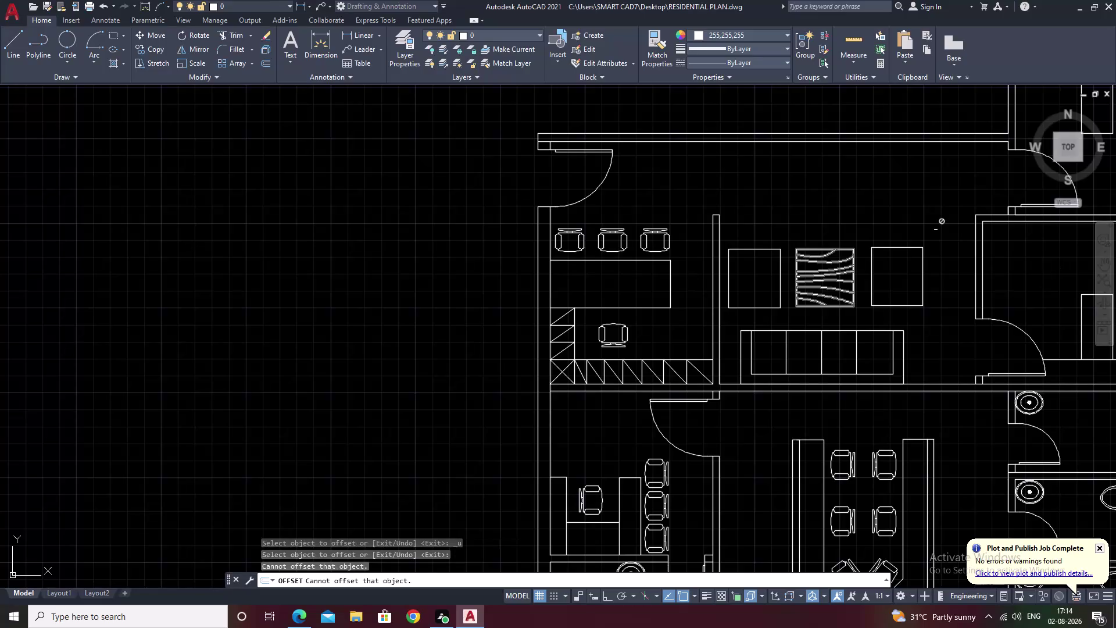
Offset the left square seat's edges 5 units inward.
key(Escape)
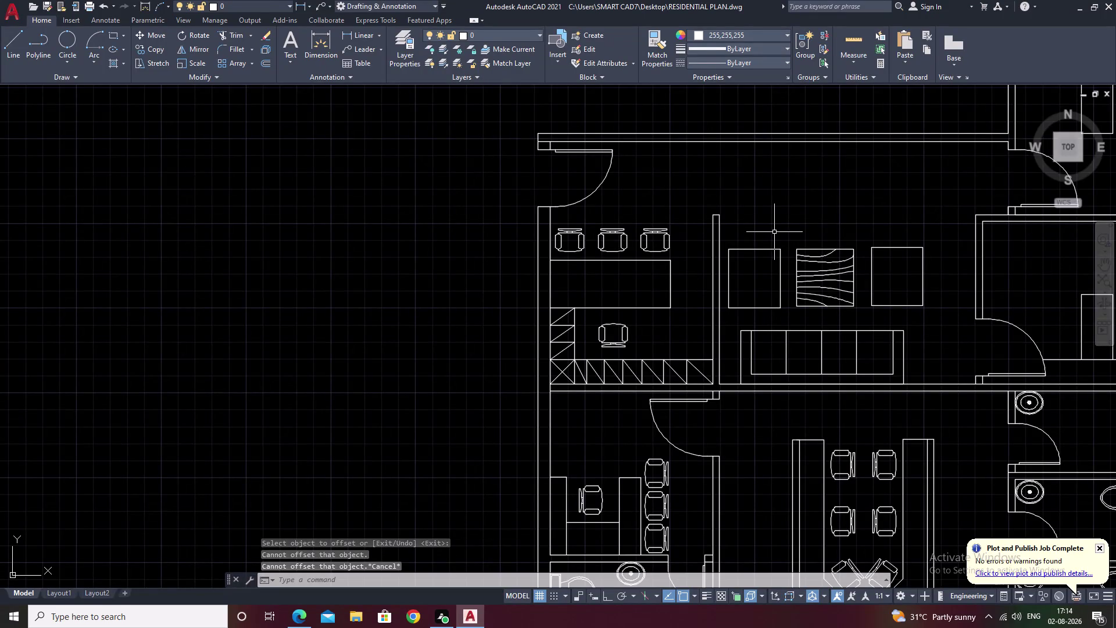
text(o)
key(space)
text(5)
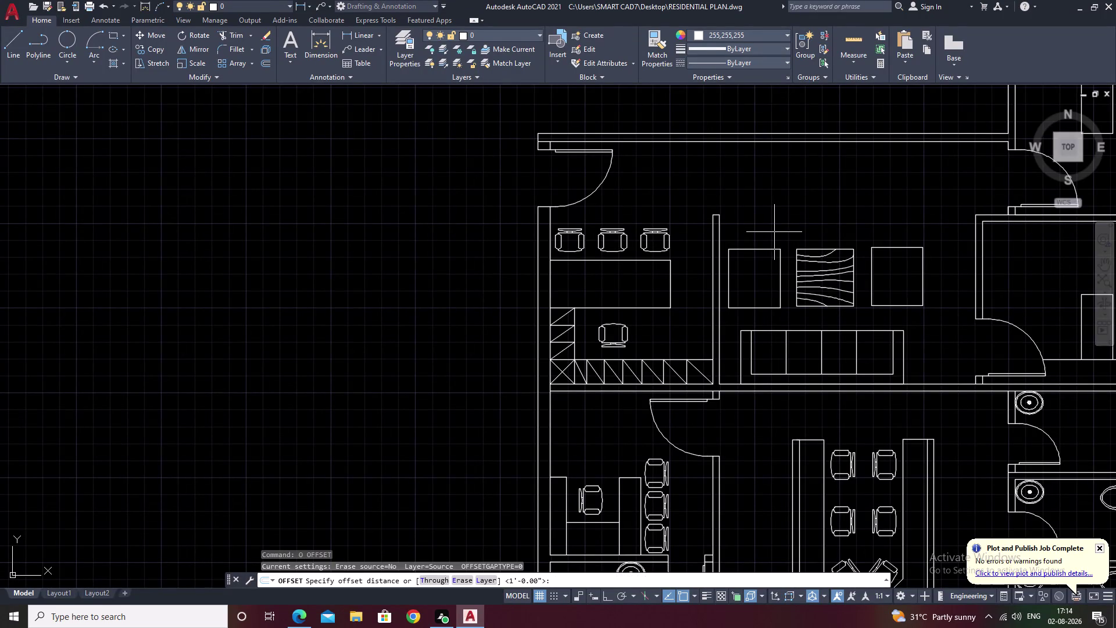
key(space)
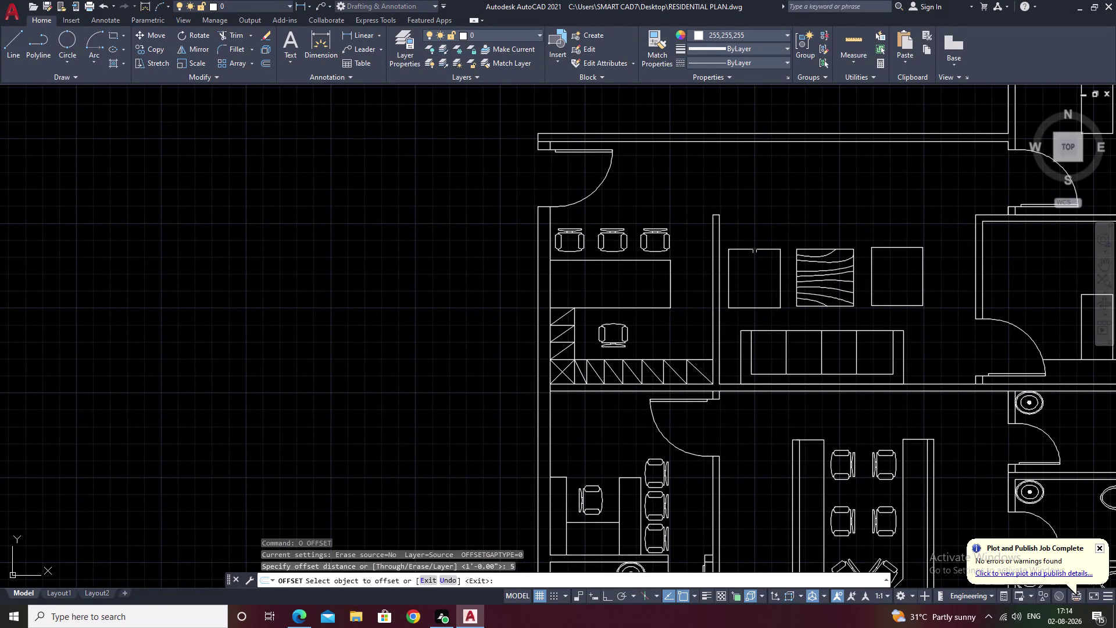
click(755, 251)
click(763, 294)
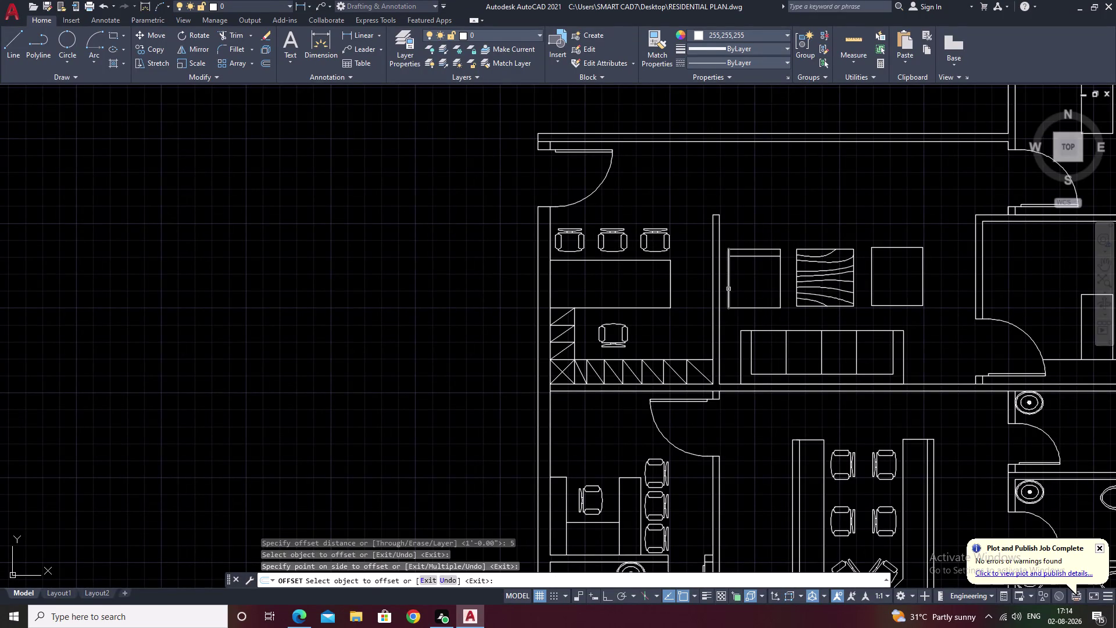
click(729, 287)
click(760, 284)
click(756, 308)
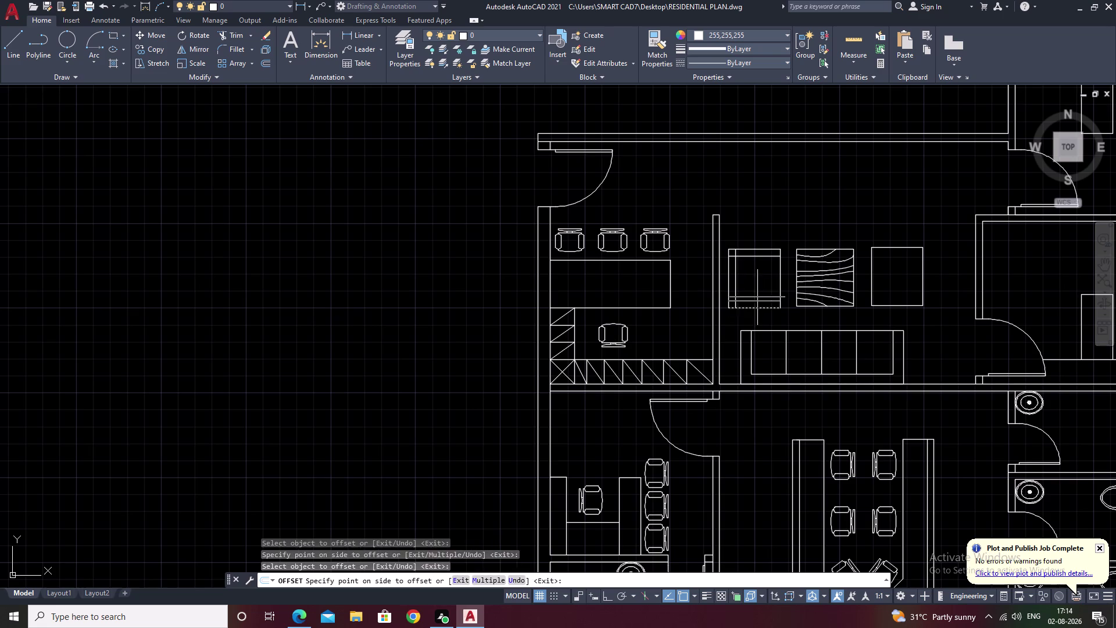
click(759, 284)
click(923, 274)
click(903, 285)
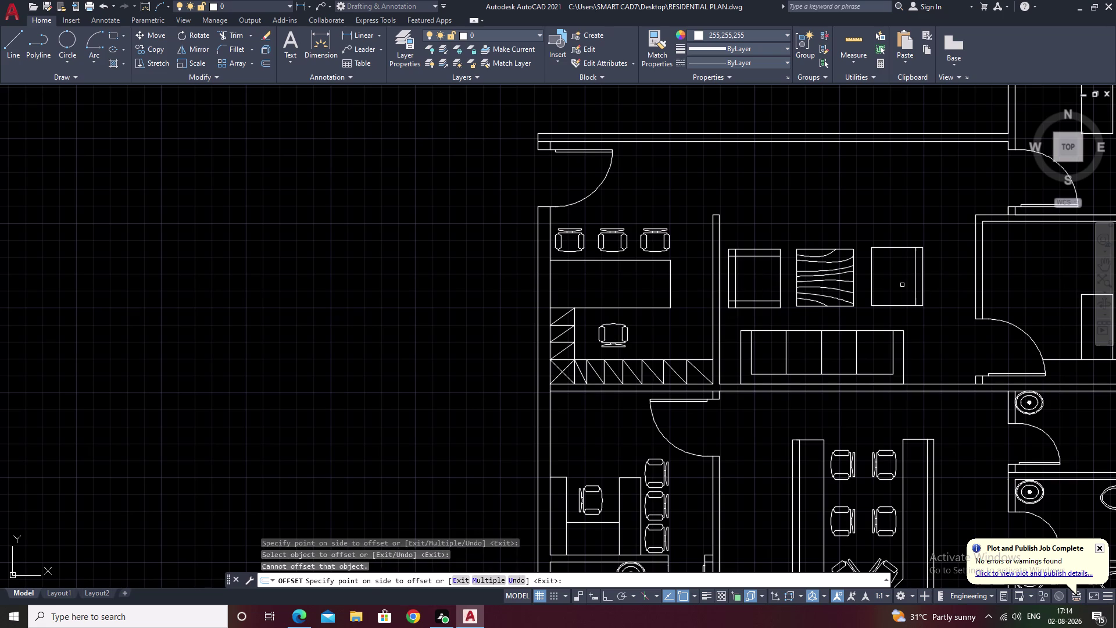
Offset the right square seat's edges 5 units inward.
click(889, 249)
click(899, 279)
click(893, 248)
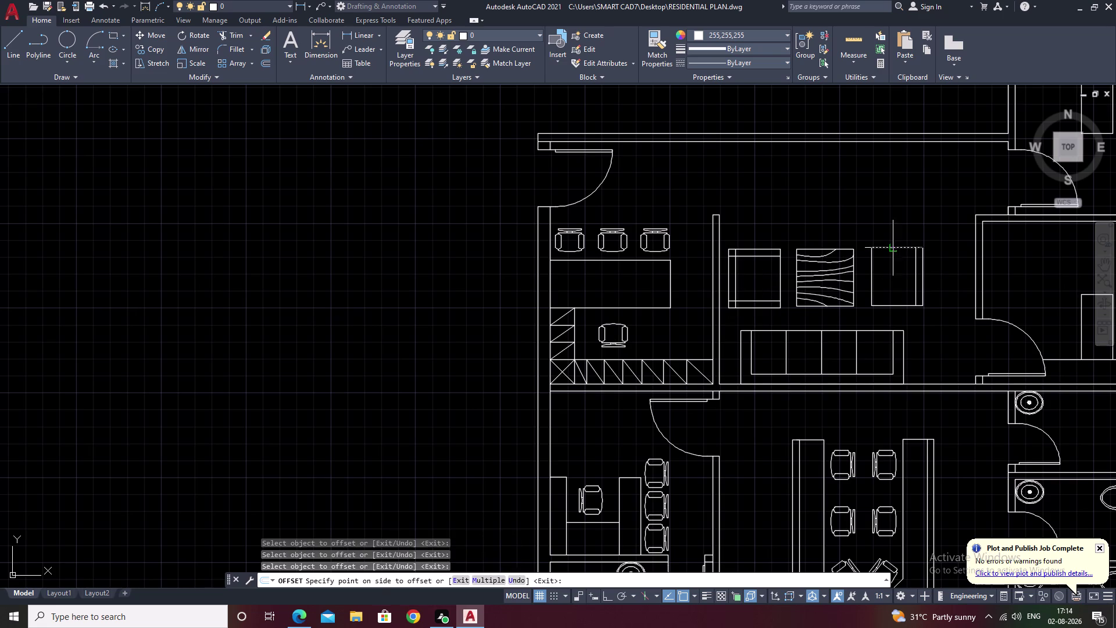
click(897, 274)
click(896, 307)
click(894, 247)
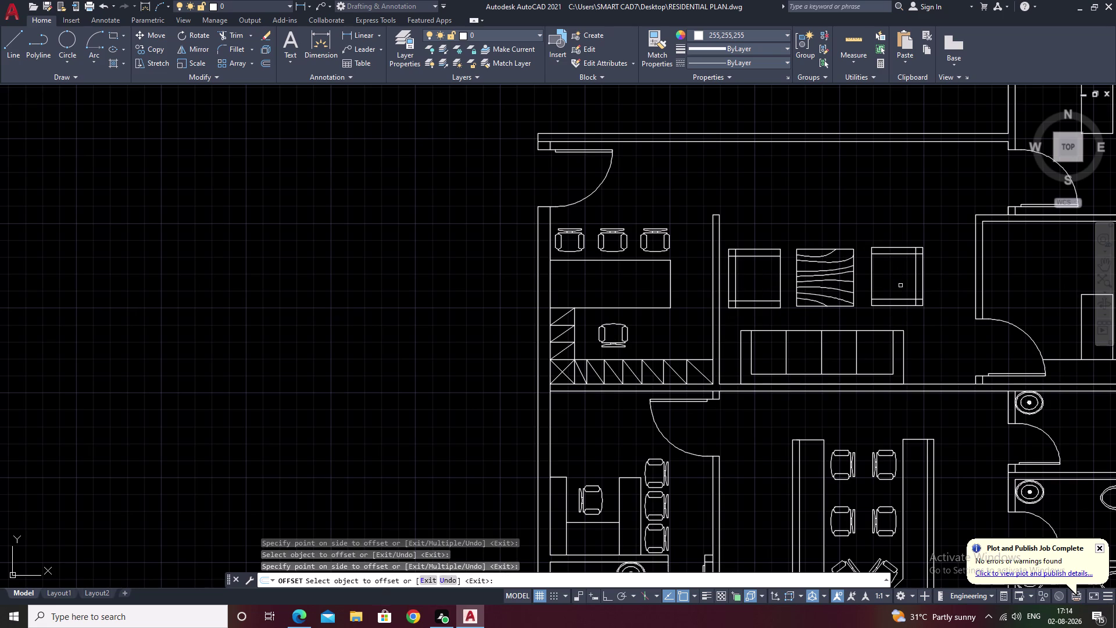
key(Escape)
text(tr)
key(space)
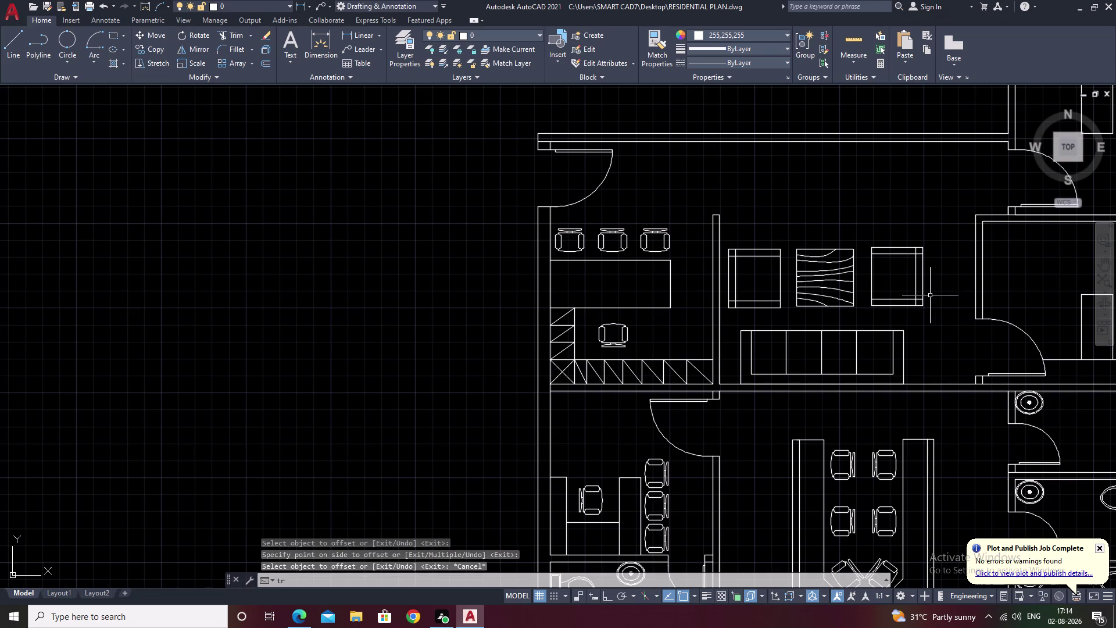
Trim the overhanging offset line ends at the left seat's corners.
scroll(up, 3)
drag(667, 228, 598, 258)
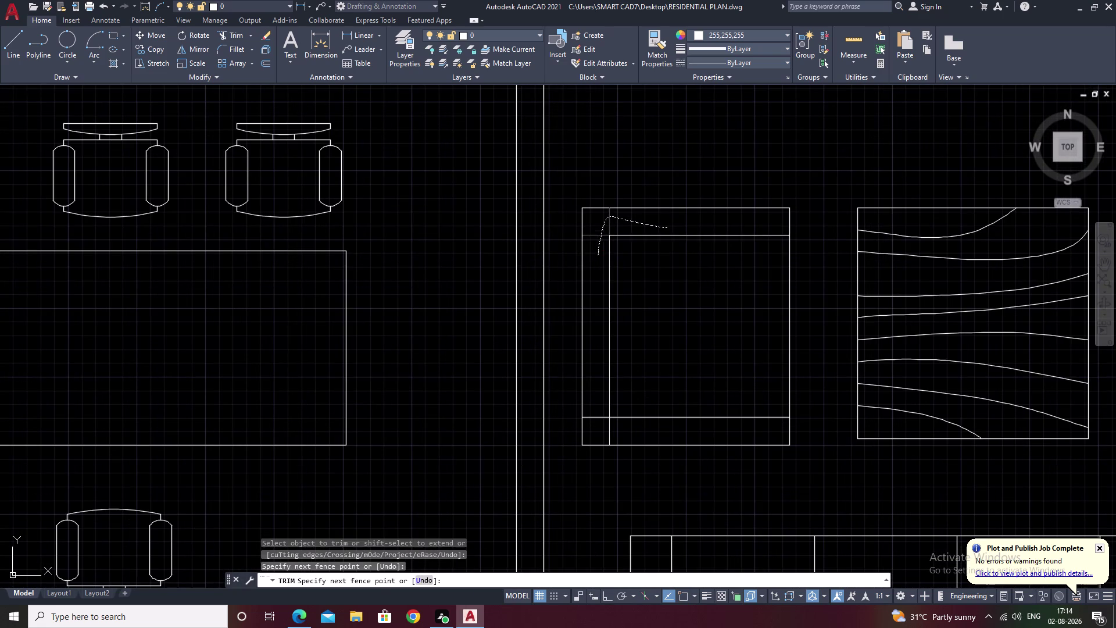
drag(595, 403, 633, 435)
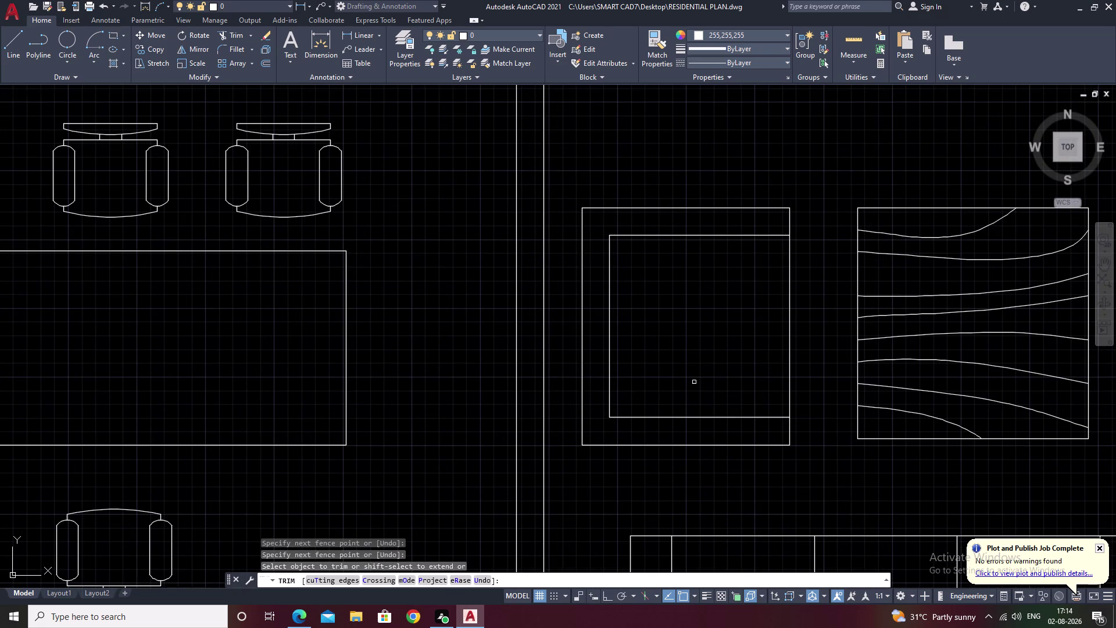
Trim the overhang at the right seat's top corner.
middle_drag(694, 382, 509, 400)
middle_drag(937, 341, 620, 344)
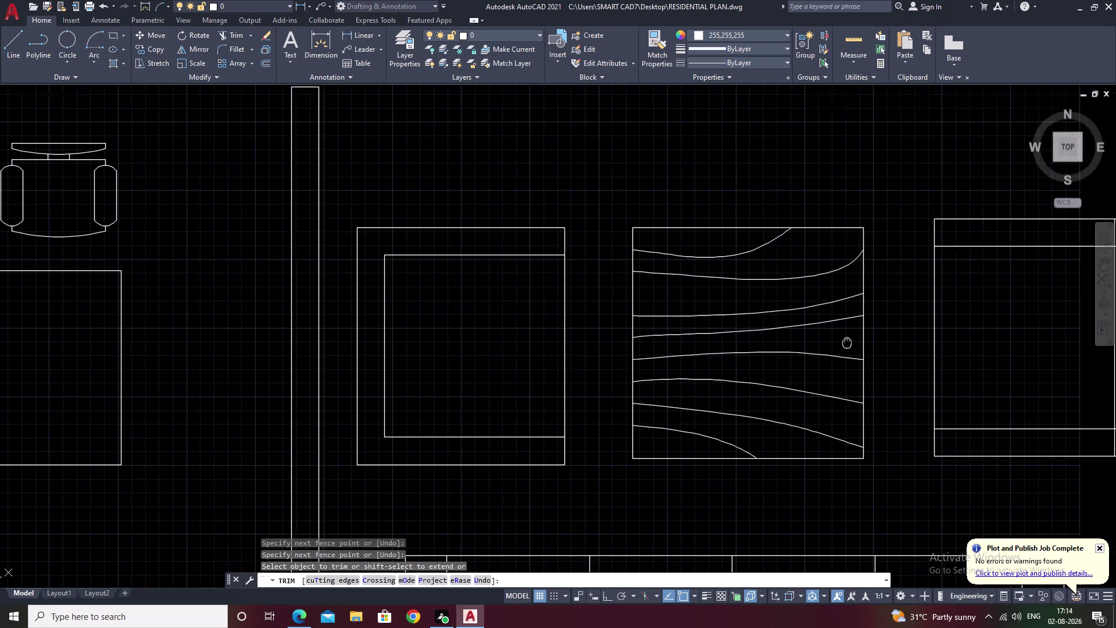
middle_drag(621, 344, 620, 344)
scroll(up, 3)
drag(821, 195, 875, 228)
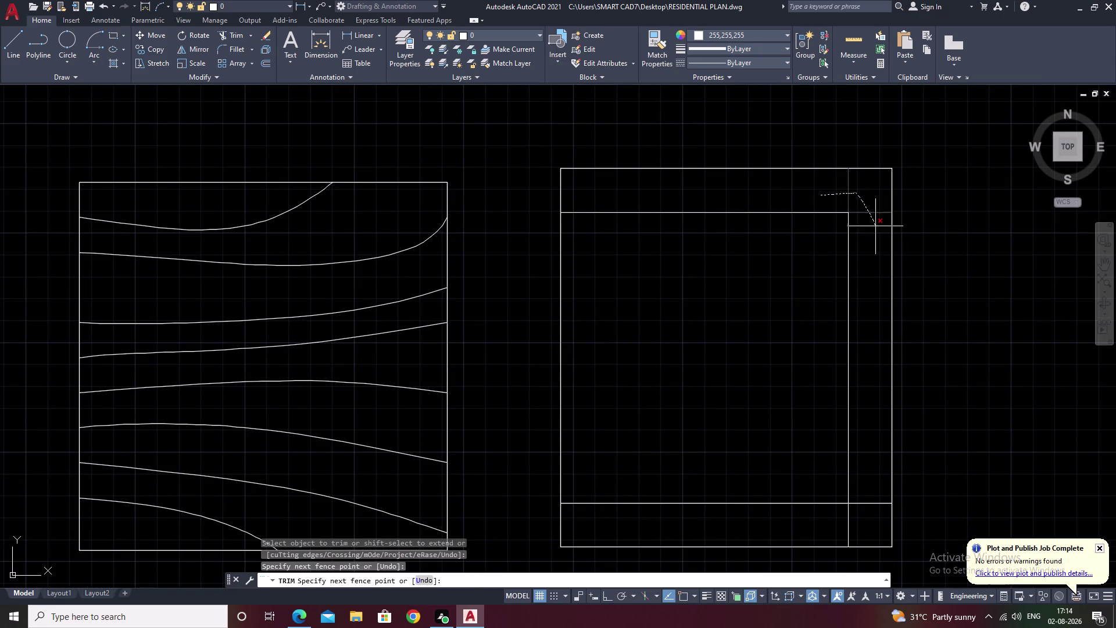
drag(876, 228, 876, 253)
Trim the overhang at the right seat's bottom corner and exit trimming.
middle_drag(869, 292, 861, 207)
drag(857, 388, 843, 448)
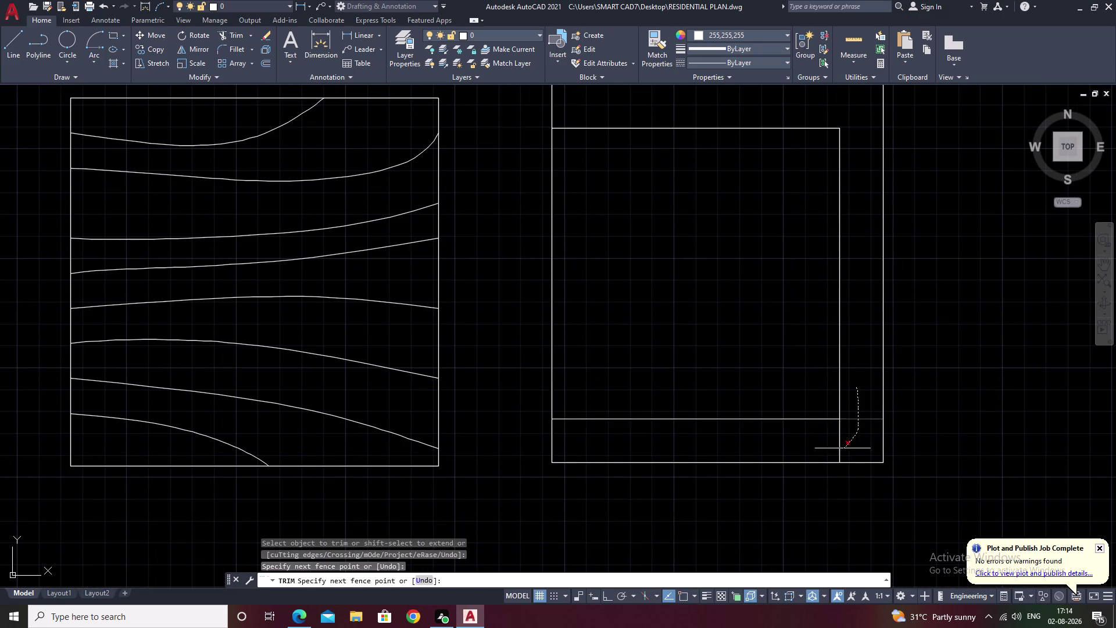
drag(844, 448, 809, 450)
click(806, 450)
scroll(down, 3)
middle_click(677, 389)
key(Escape)
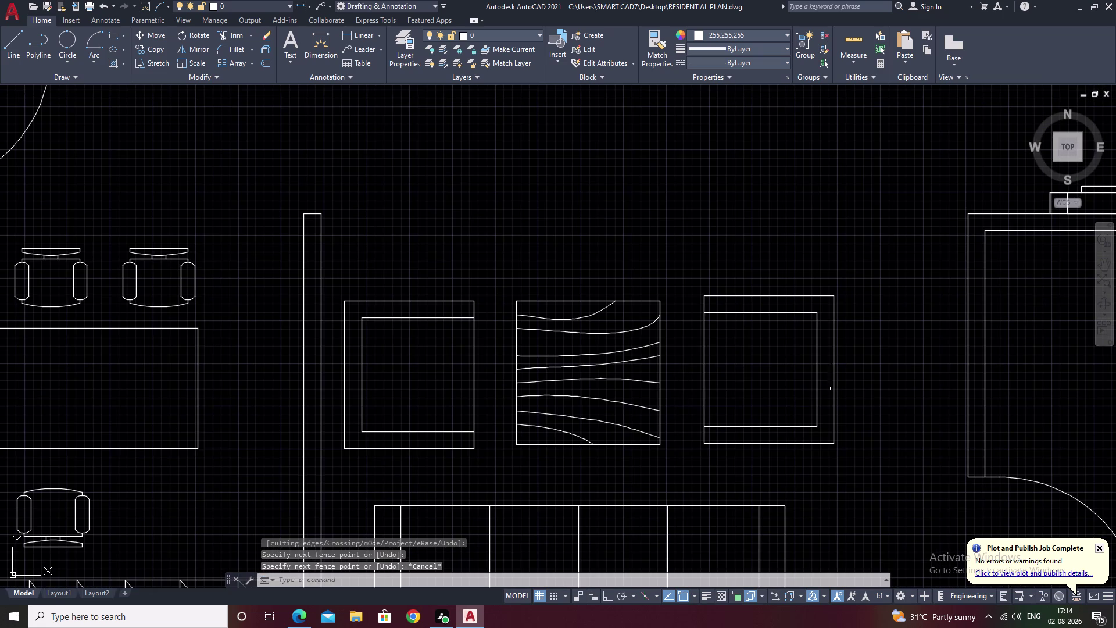
key(Escape)
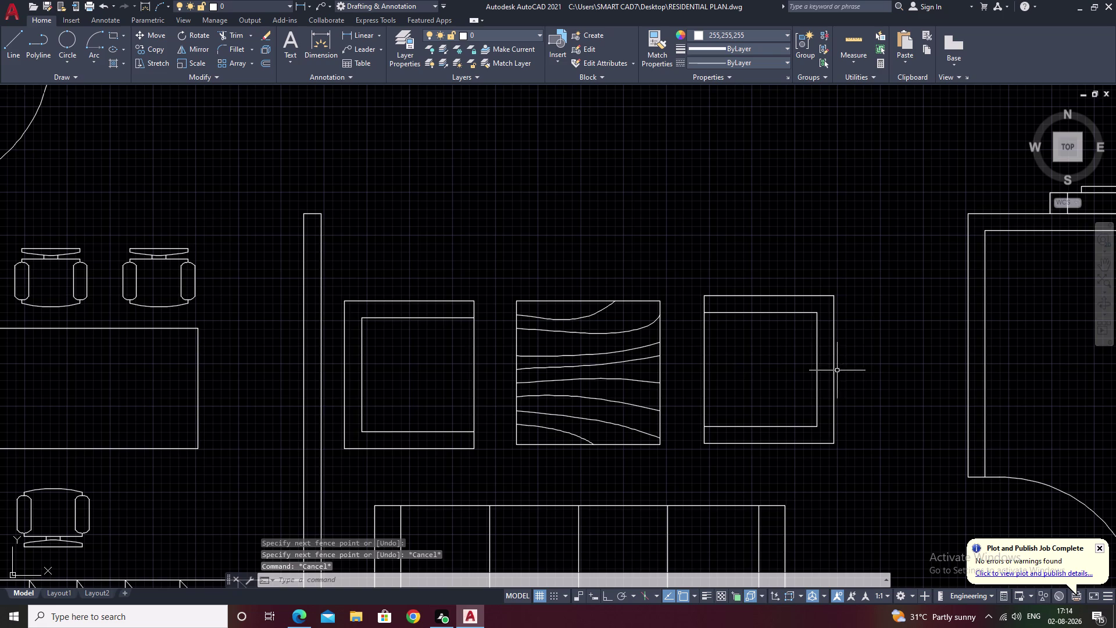
middle_drag(830, 370, 855, 282)
scroll(down, 3)
Pan and zoom to frame the whole office floor plan.
middle_drag(799, 337, 841, 247)
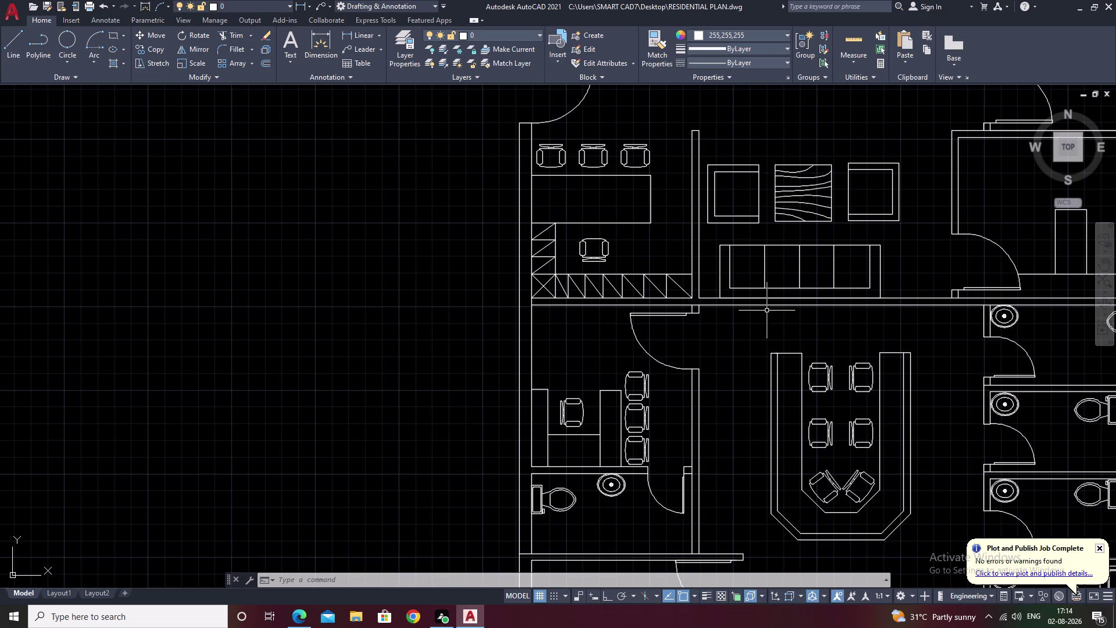
scroll(down, 3)
middle_drag(845, 180, 645, 225)
scroll(up, 3)
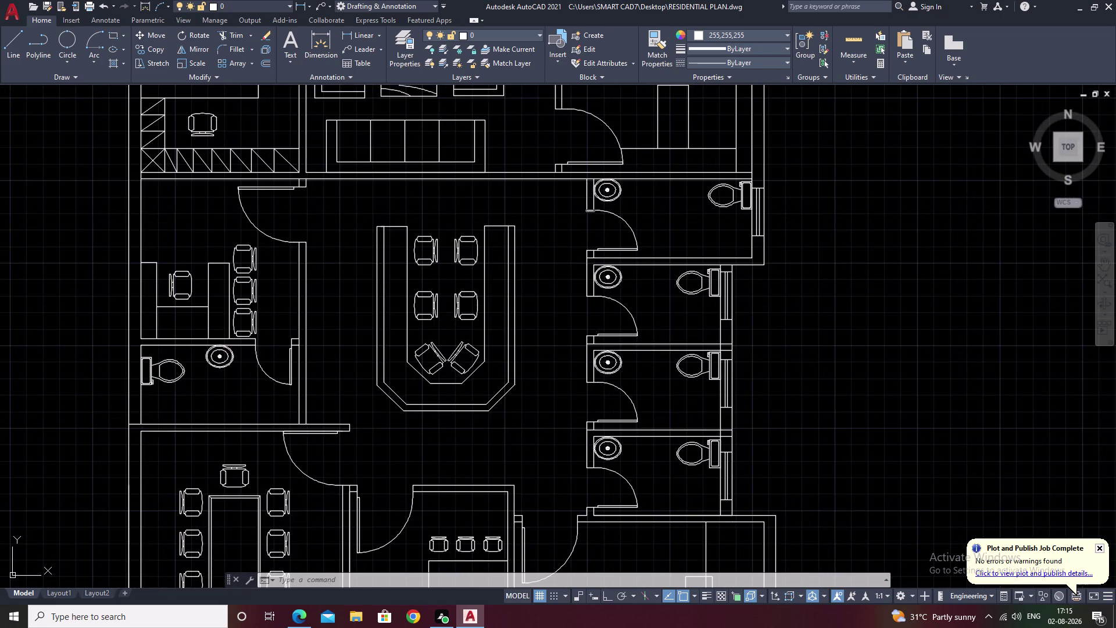
scroll(down, 3)
middle_drag(550, 214, 506, 264)
middle_drag(485, 169, 416, 190)
scroll(up, 3)
scroll(down, 3)
middle_drag(376, 193, 540, 180)
scroll(up, 3)
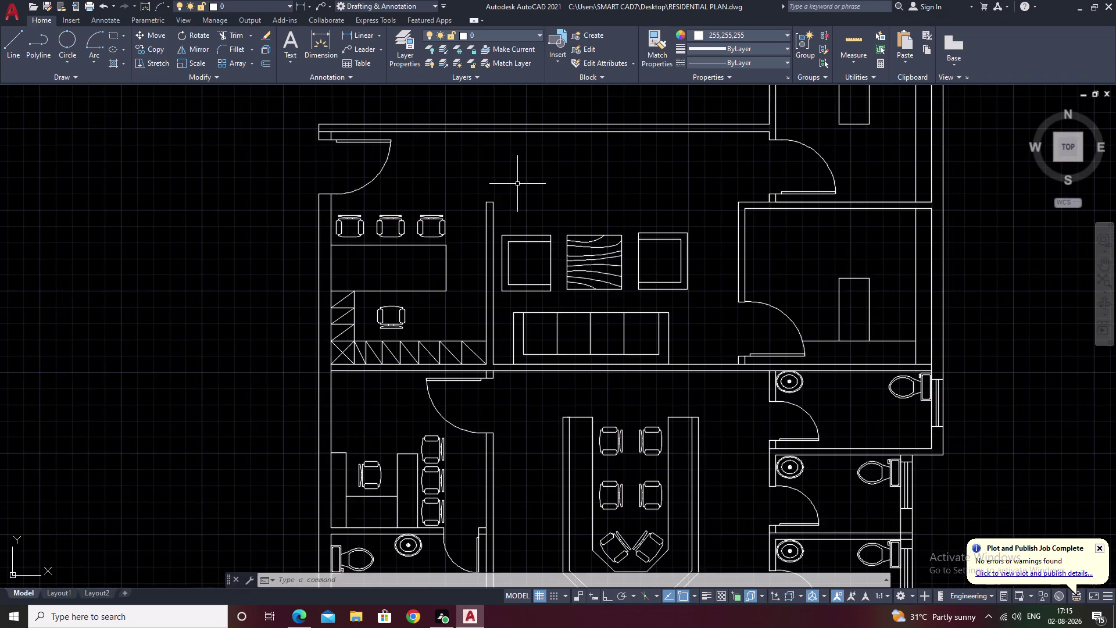
scroll(down, 3)
middle_drag(605, 364, 638, 266)
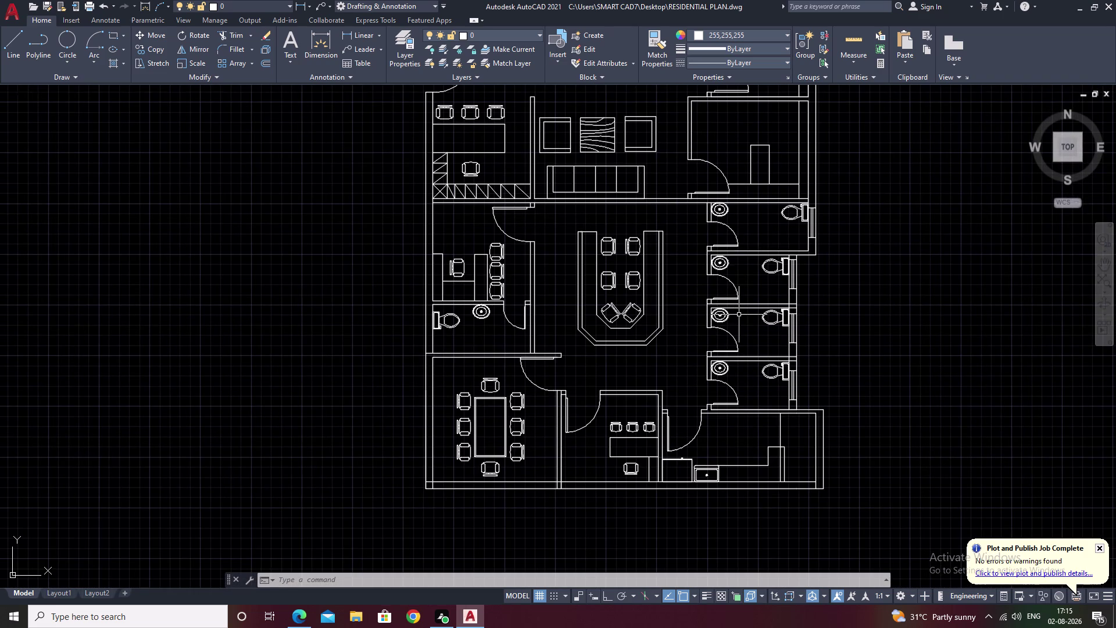
scroll(down, 3)
middle_drag(711, 209, 748, 326)
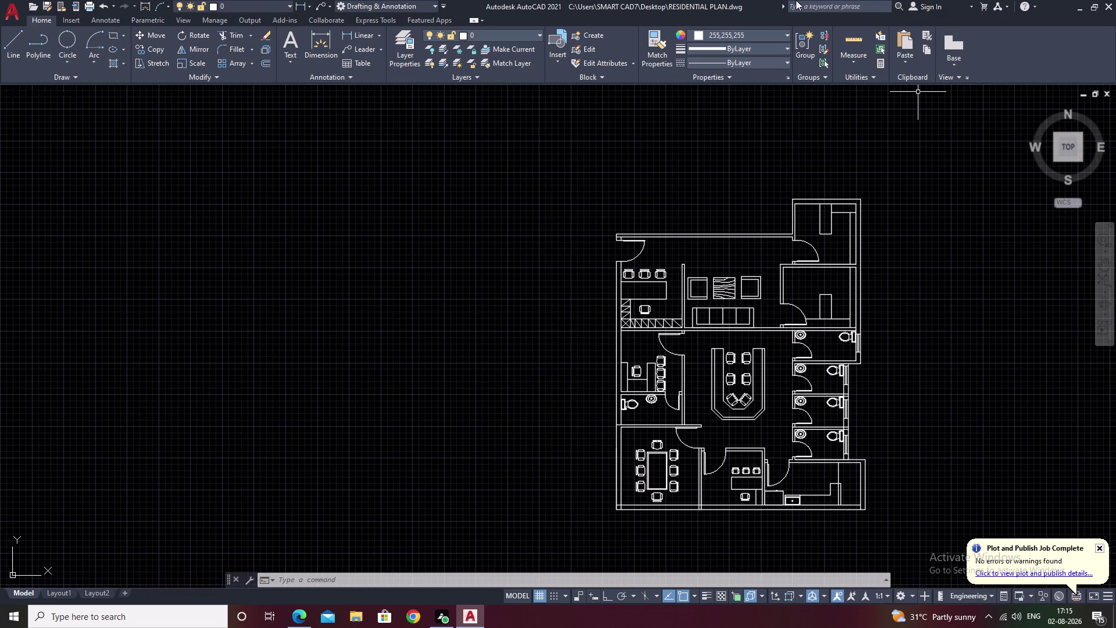
scroll(up, 3)
Cancel an unsuccessful trim attempt and bring the plan's top edge into view.
text(t)
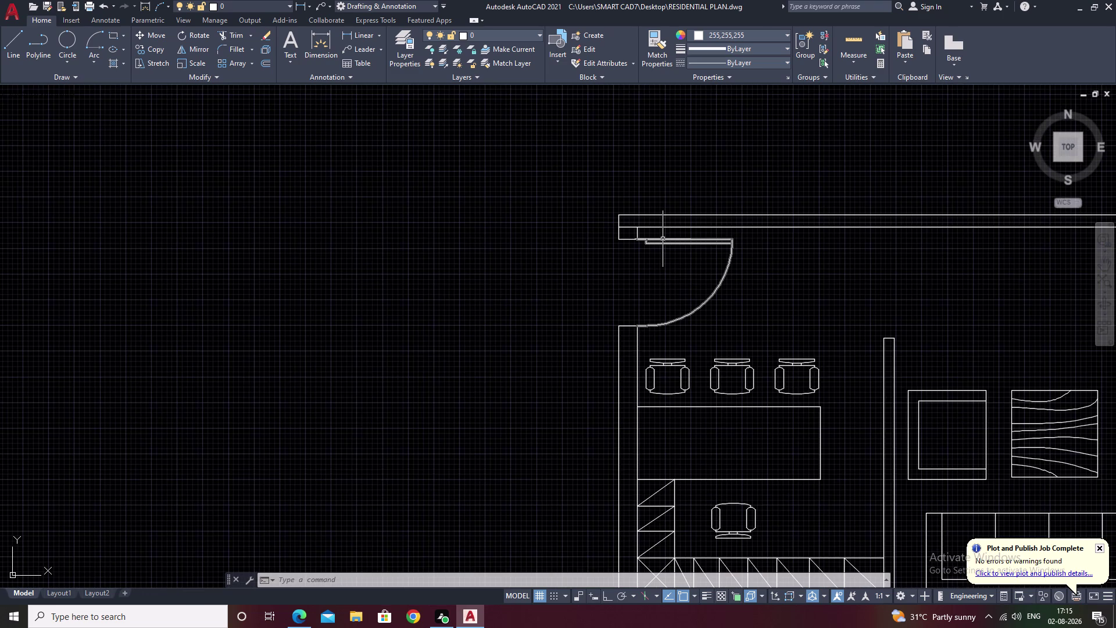
text(r)
key(space)
scroll(up, 3)
drag(574, 192, 575, 232)
scroll(down, 3)
middle_drag(740, 271, 620, 358)
scroll(down, 3)
key(Escape)
middle_drag(848, 314, 752, 321)
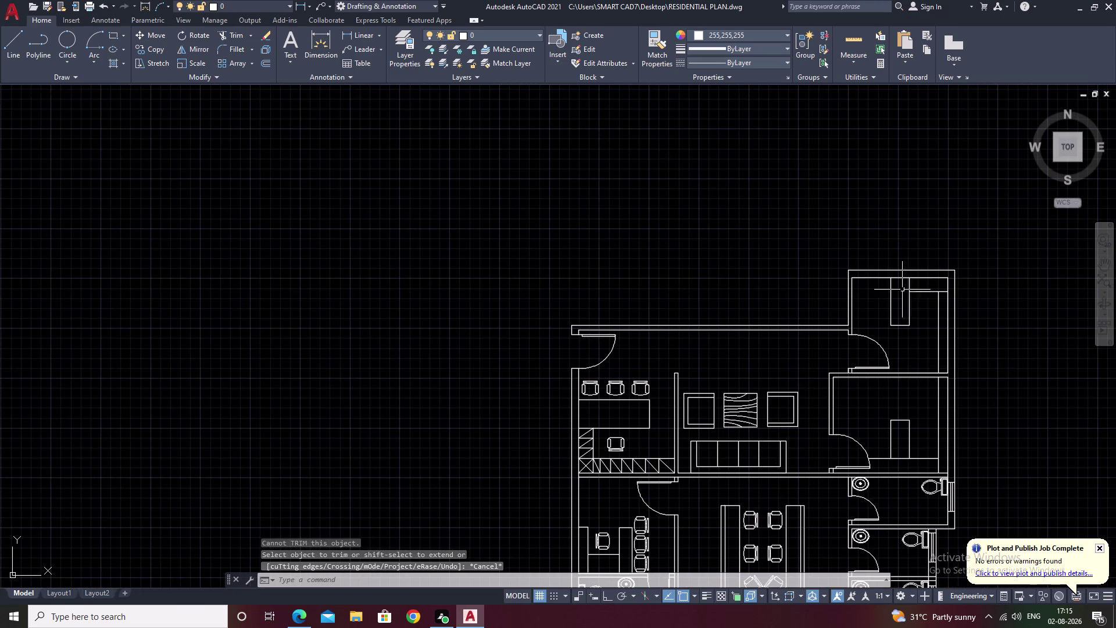
Draw a vertical line rising from the plan's top-left wall corner.
text(l)
key(space)
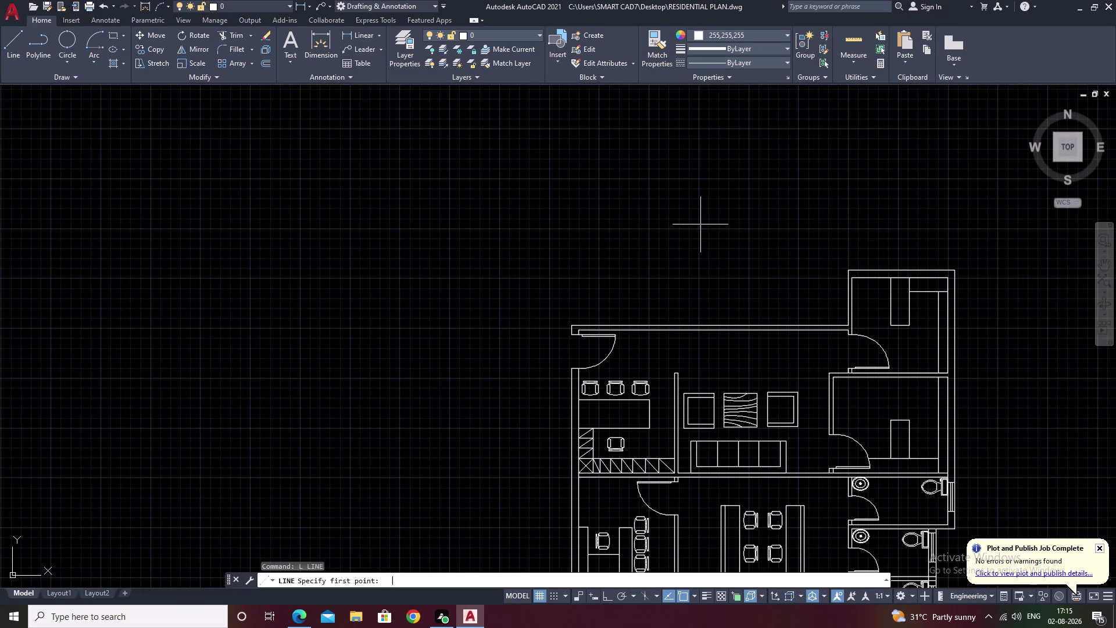
click(569, 324)
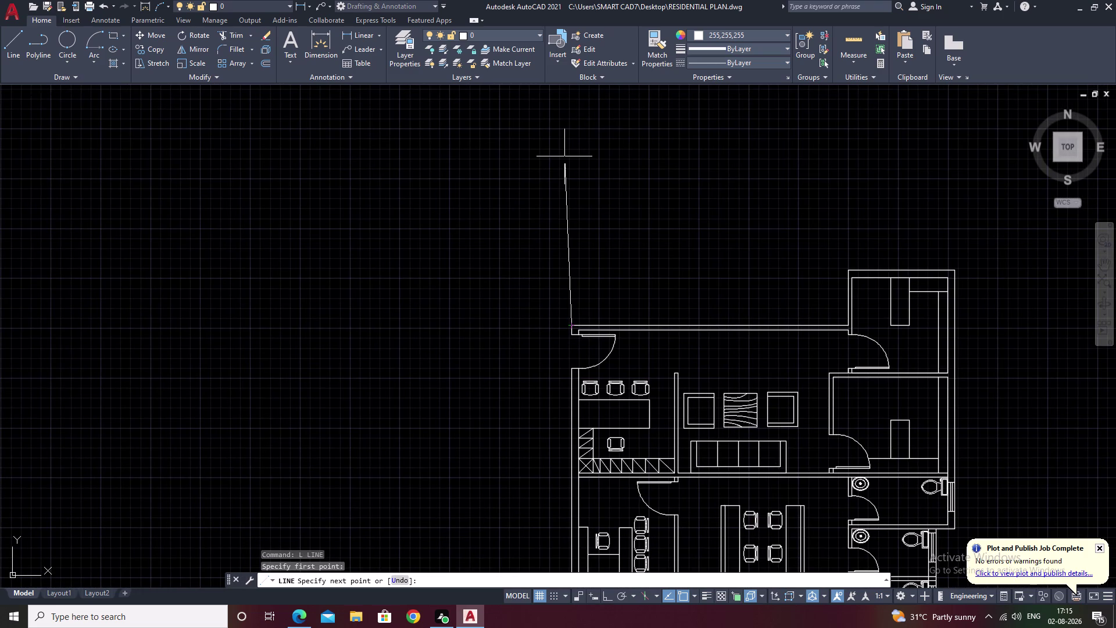
key(F8)
click(578, 146)
Extend the plan's top edge line left to the left wall.
key(Escape)
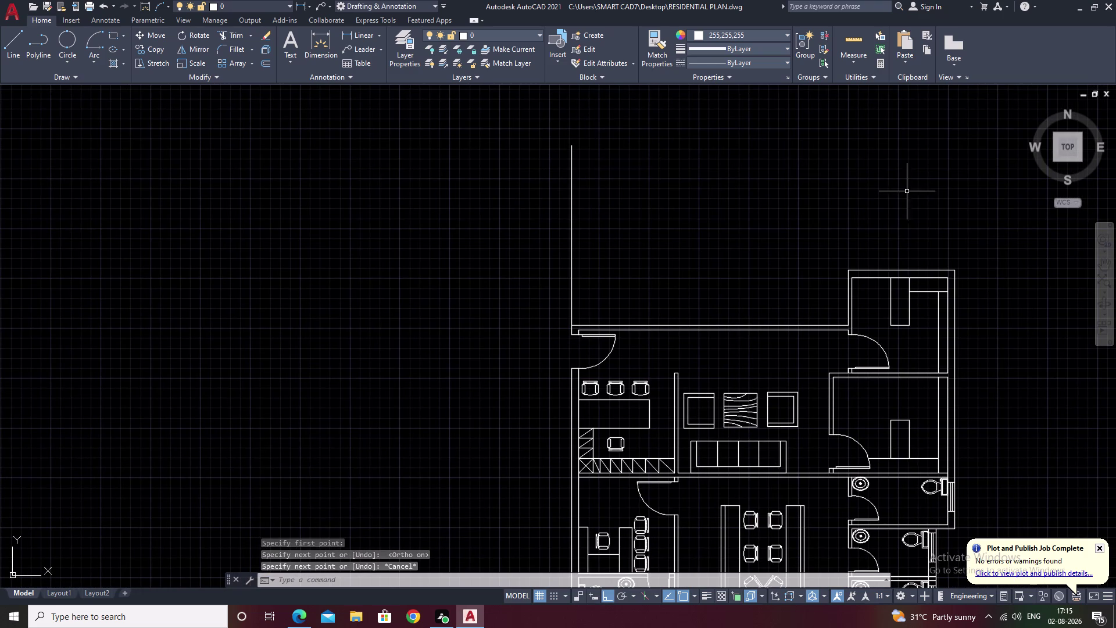
text(ex)
key(space)
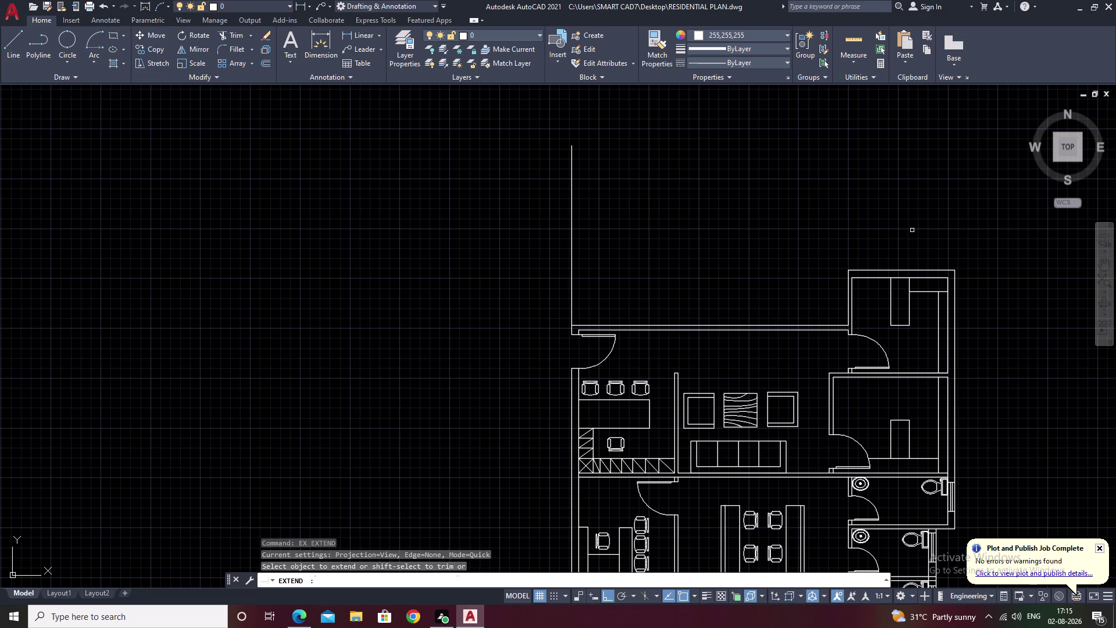
click(865, 269)
key(Escape)
Trim away the vertical line sticking up above the plan.
text(t)
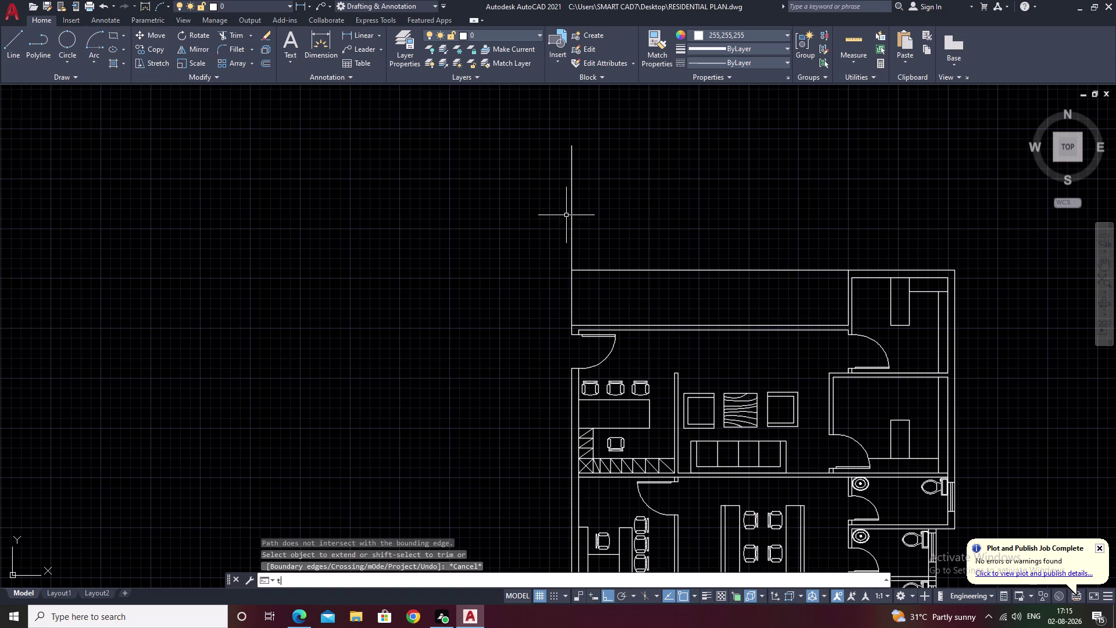
text(r)
key(space)
drag(588, 181, 615, 192)
drag(640, 195, 514, 274)
drag(614, 235, 526, 279)
scroll(down, 3)
key(Escape)
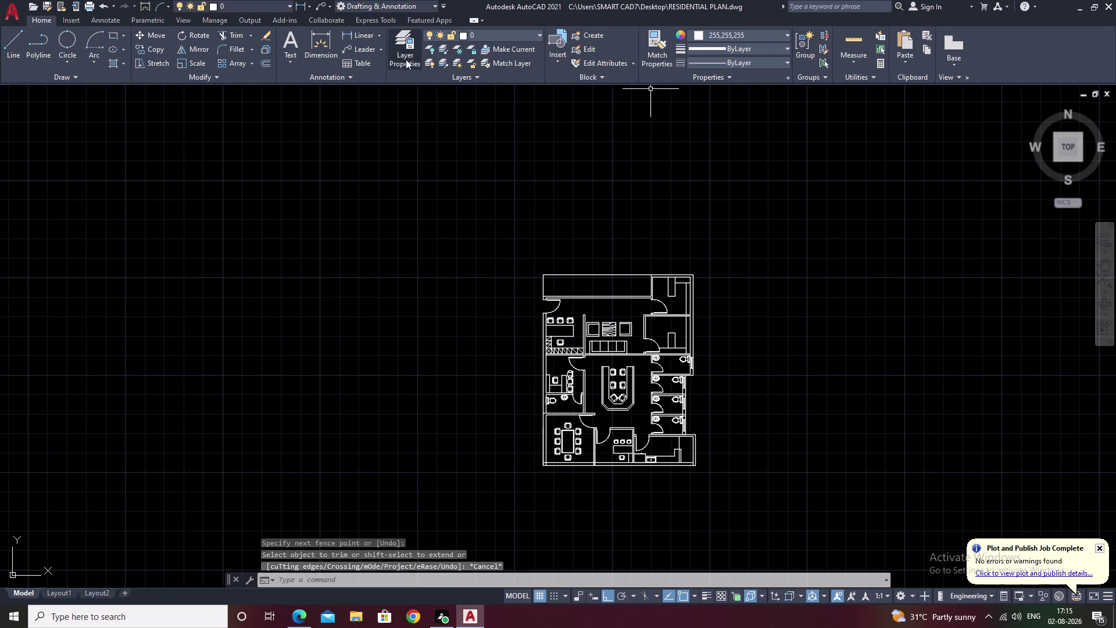
click(365, 31)
scroll(up, 3)
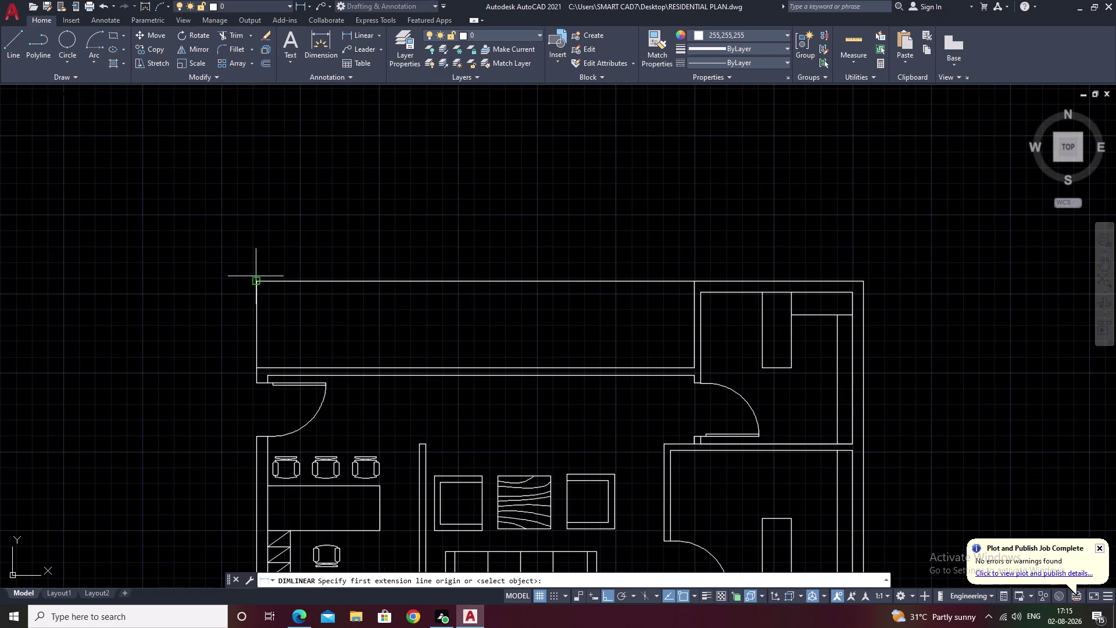
click(254, 281)
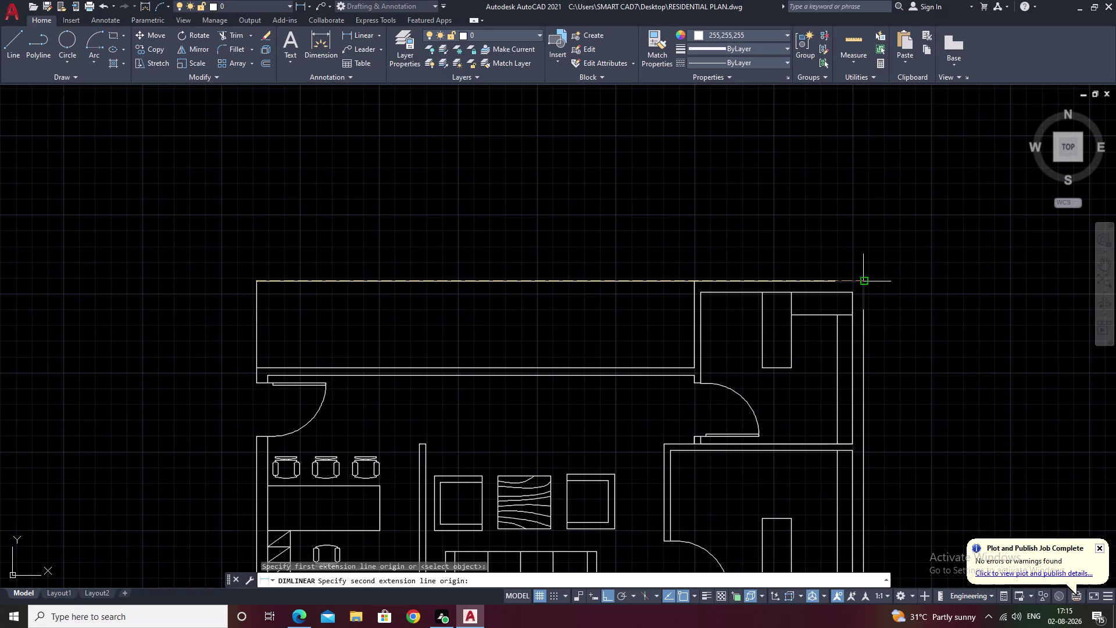
click(863, 277)
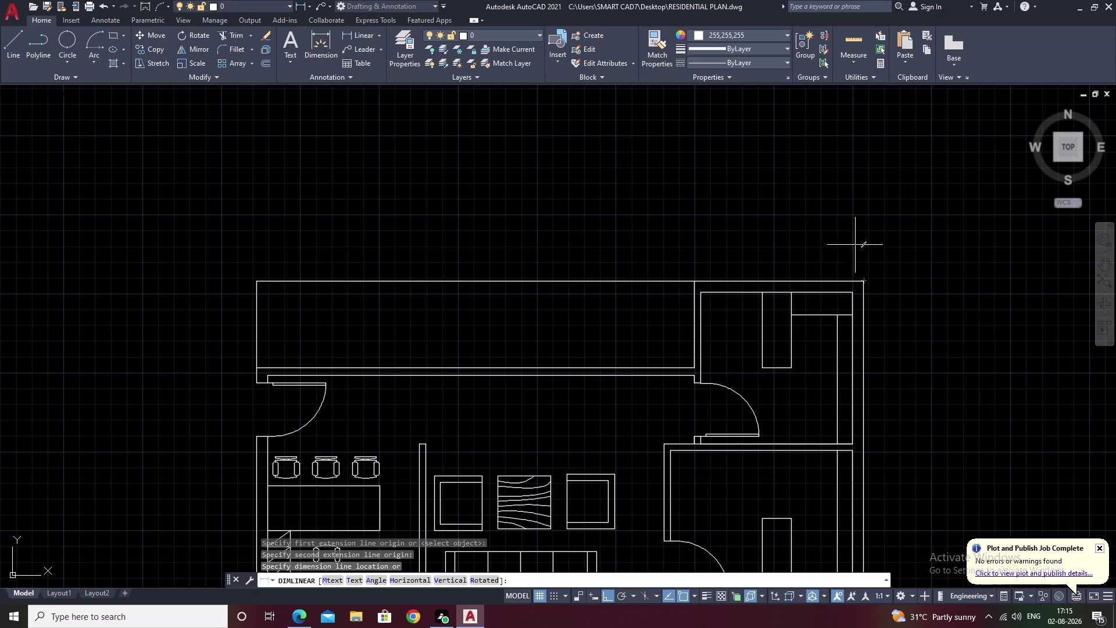
key(Escape)
scroll(up, 3)
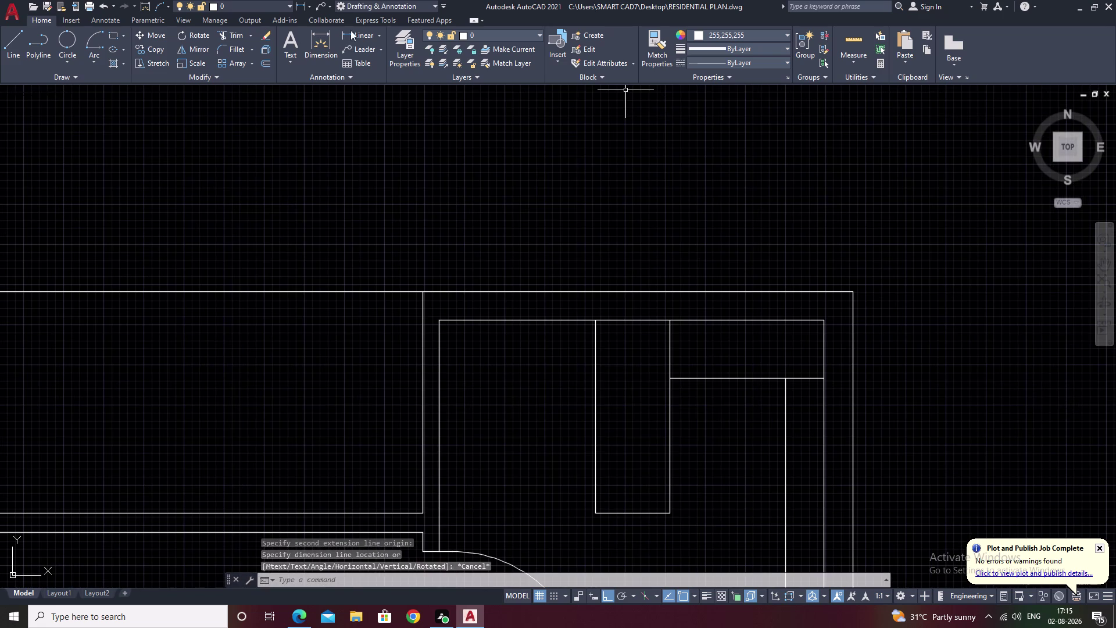
click(356, 30)
scroll(up, 3)
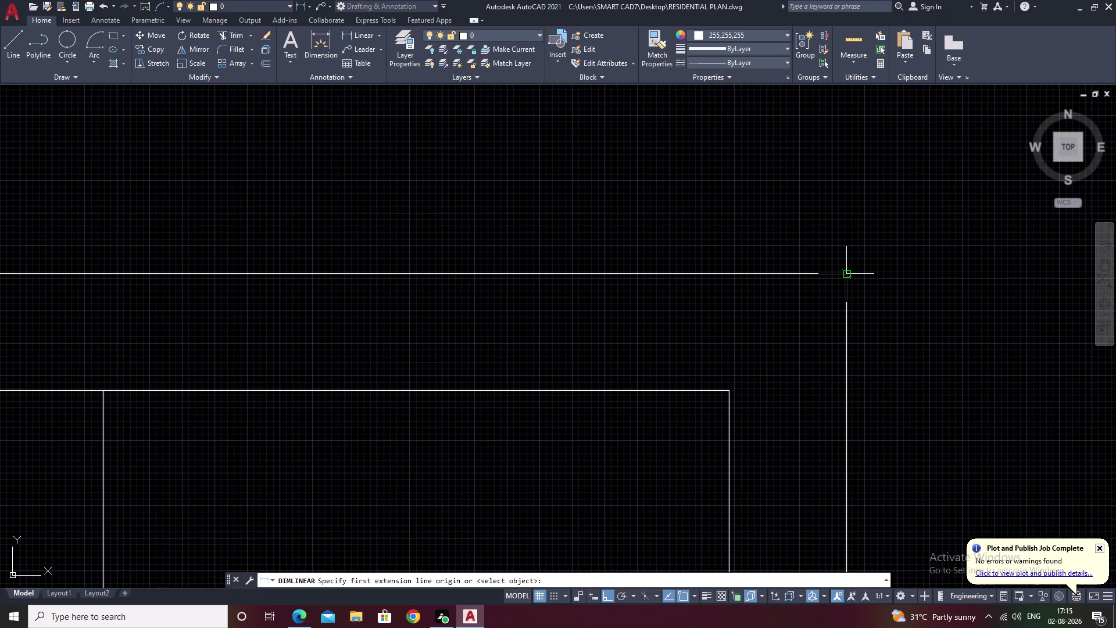
click(846, 275)
scroll(down, 3)
middle_drag(513, 287, 1042, 271)
middle_drag(552, 257, 908, 251)
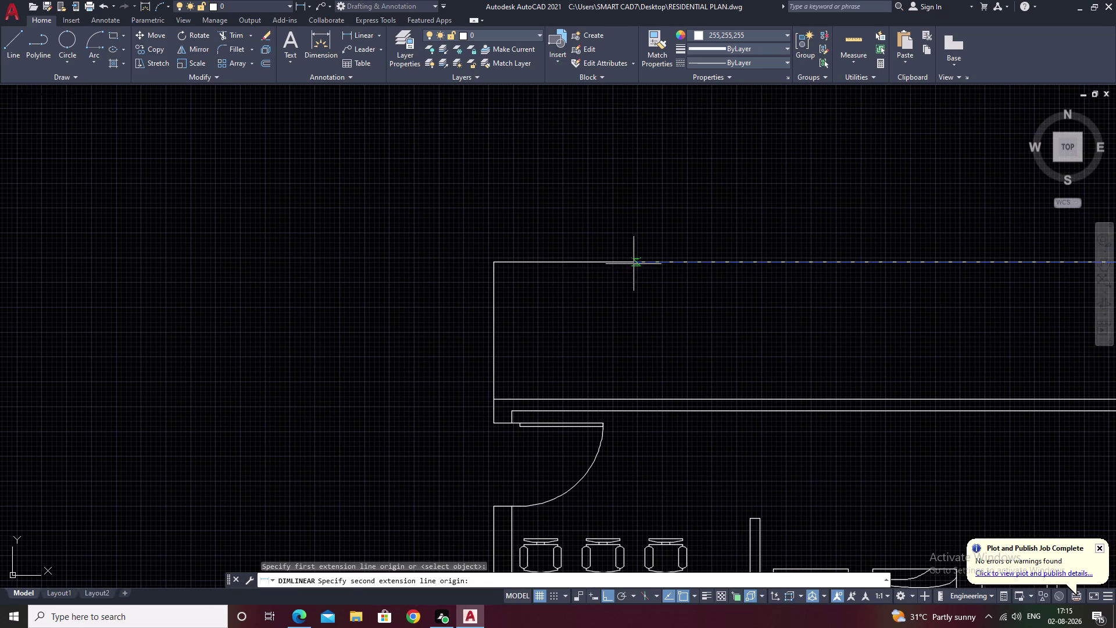
click(493, 262)
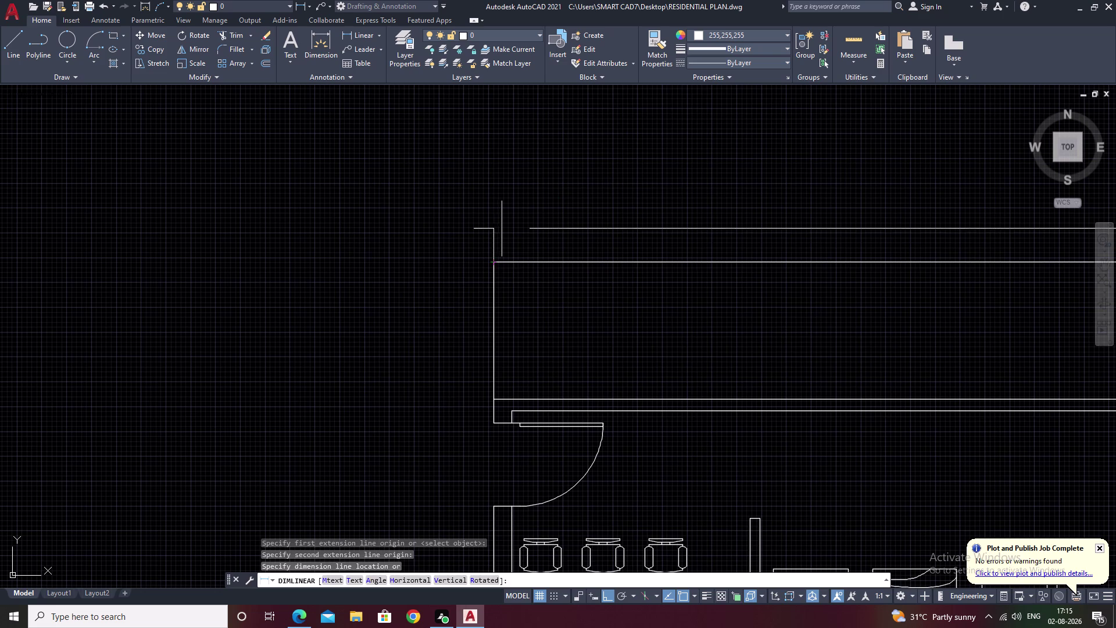
scroll(down, 3)
key(Escape)
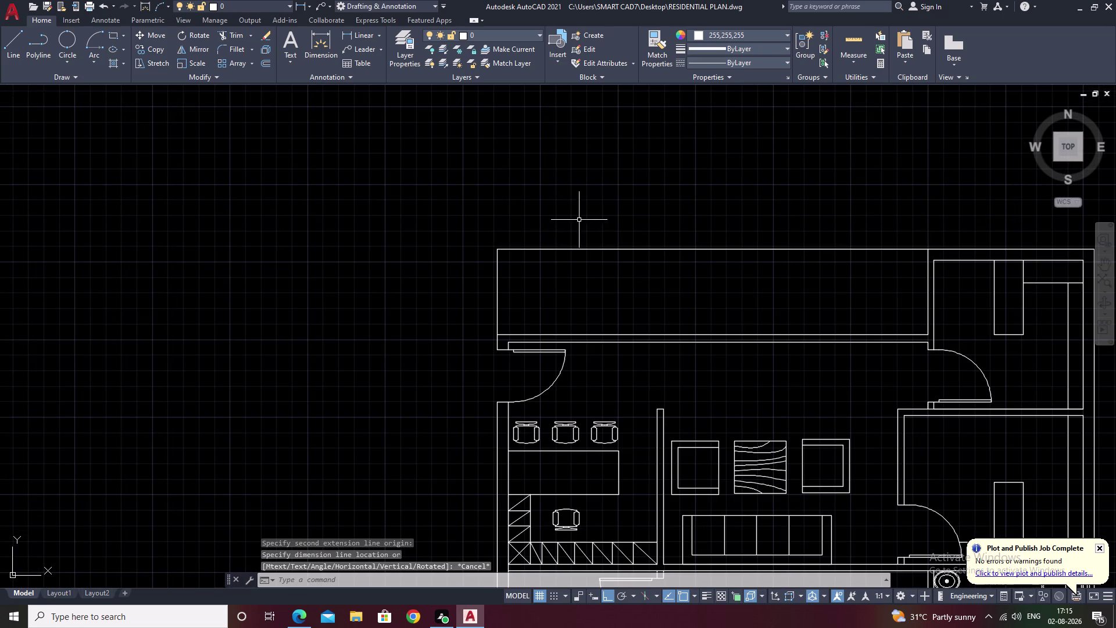
drag(547, 272, 469, 283)
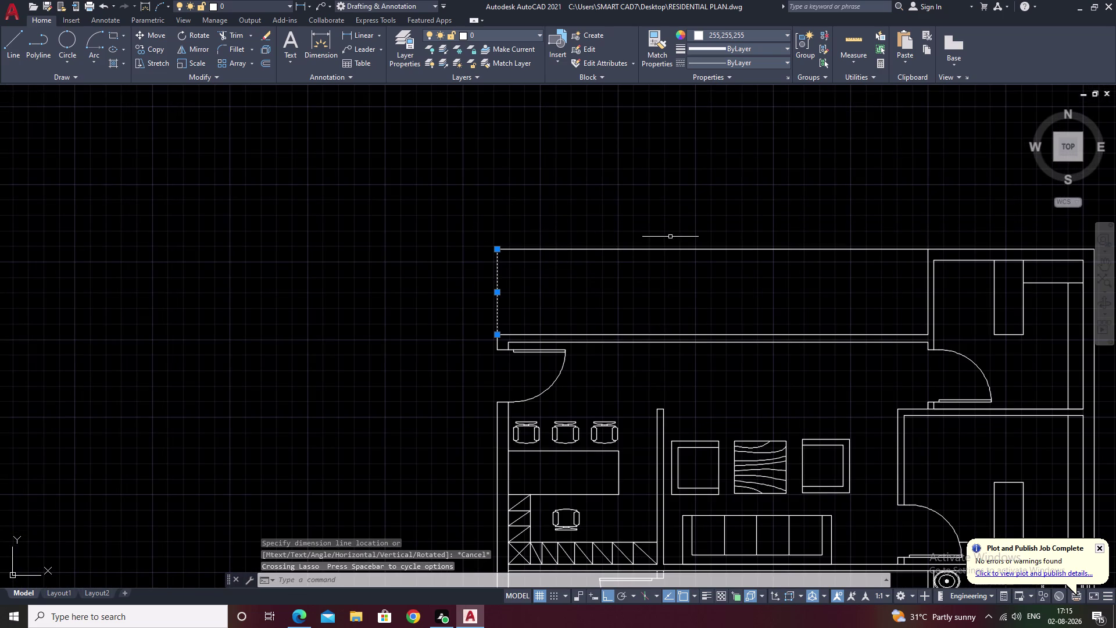
Erase the extra top line and its short side, then undo the erase.
drag(672, 225, 630, 273)
click(629, 272)
text(e)
key(space)
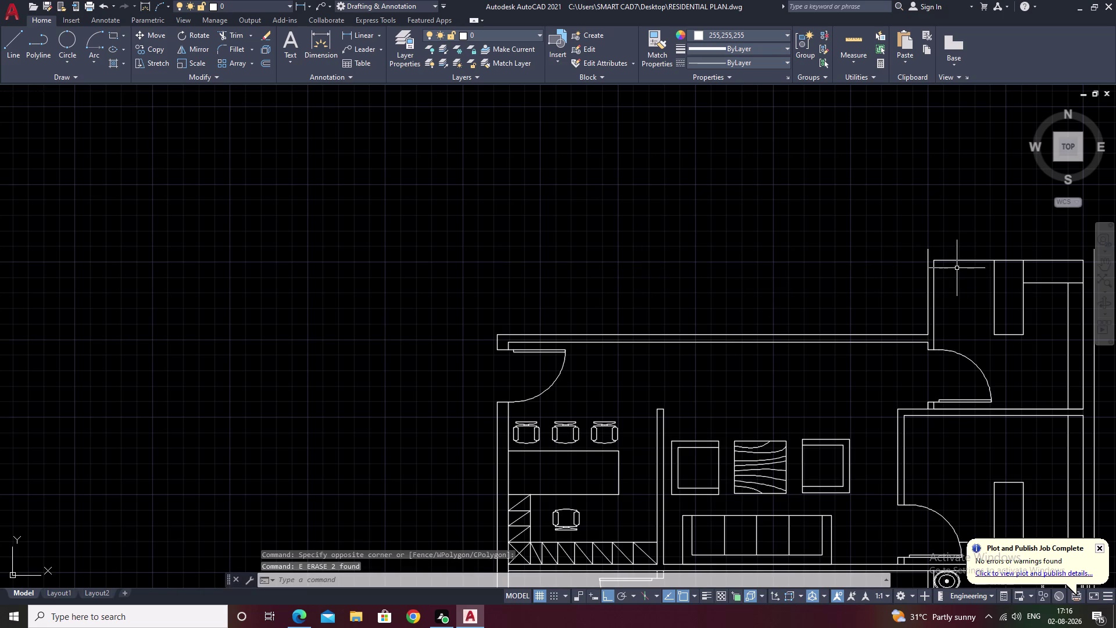
key(ctrl+z)
key(Escape)
Trim away the extra top line with a fence.
text(t)
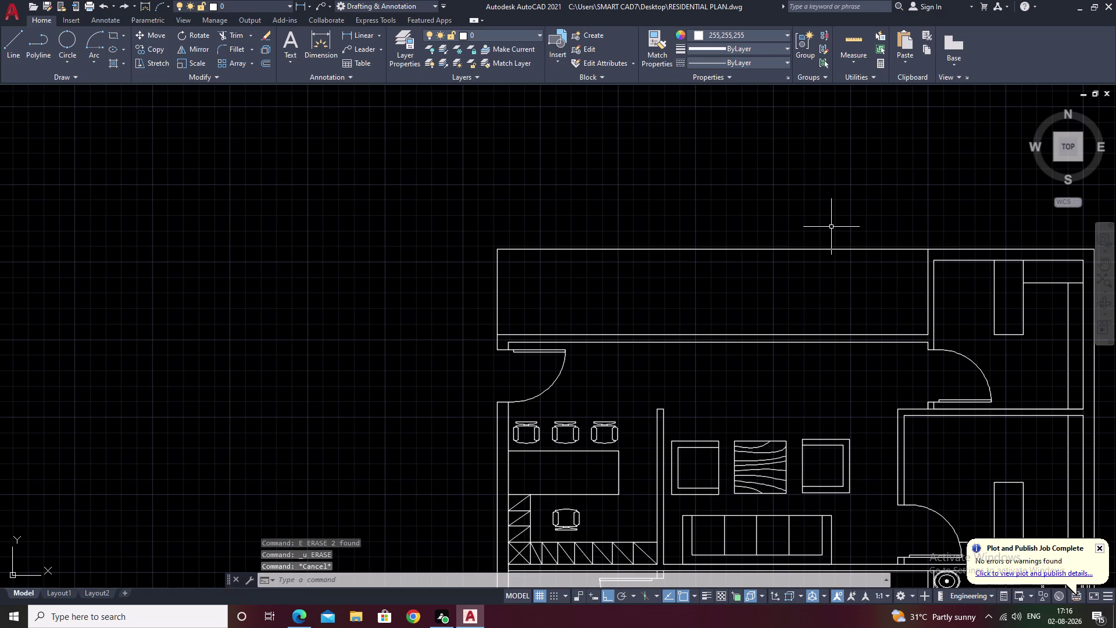
text(r)
key(space)
drag(860, 223, 769, 313)
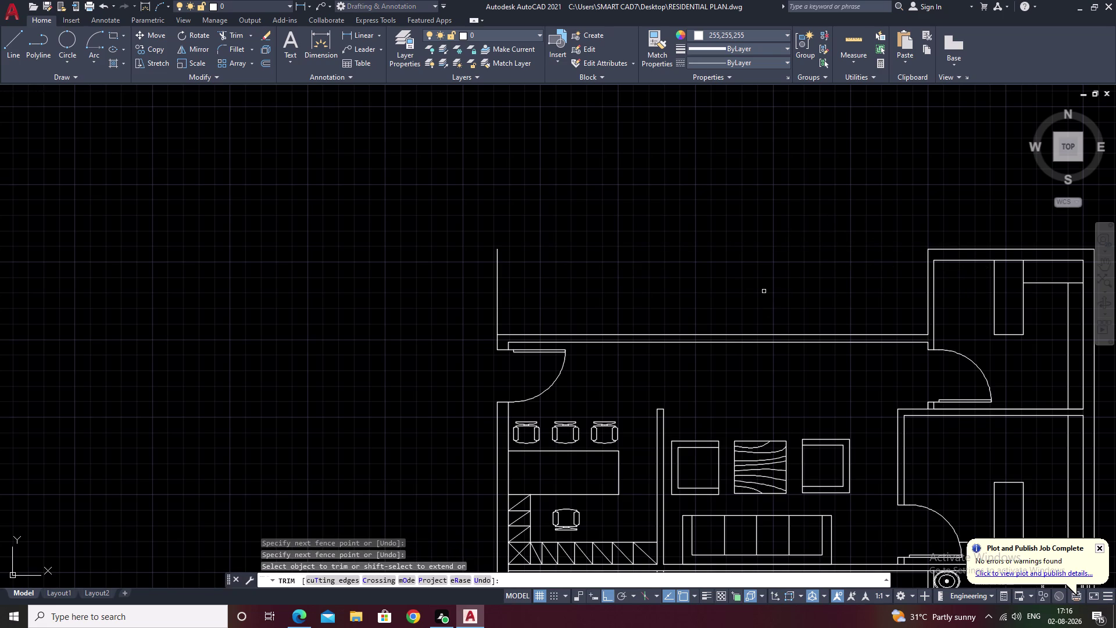
key(Escape)
Erase the leftover short vertical line.
drag(646, 258, 419, 303)
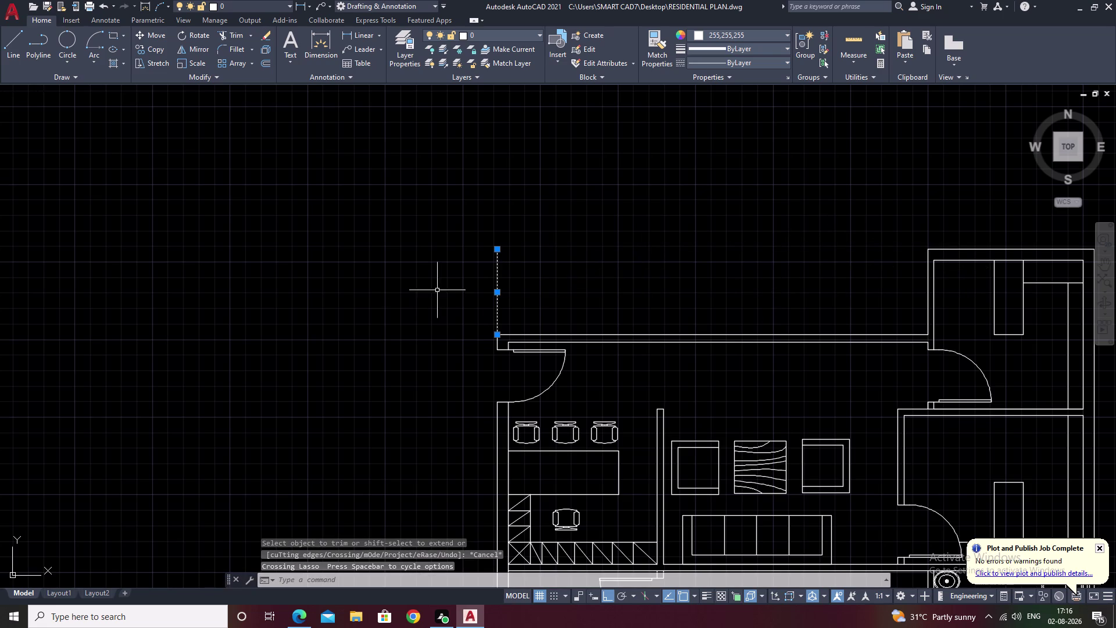
text(e)
key(space)
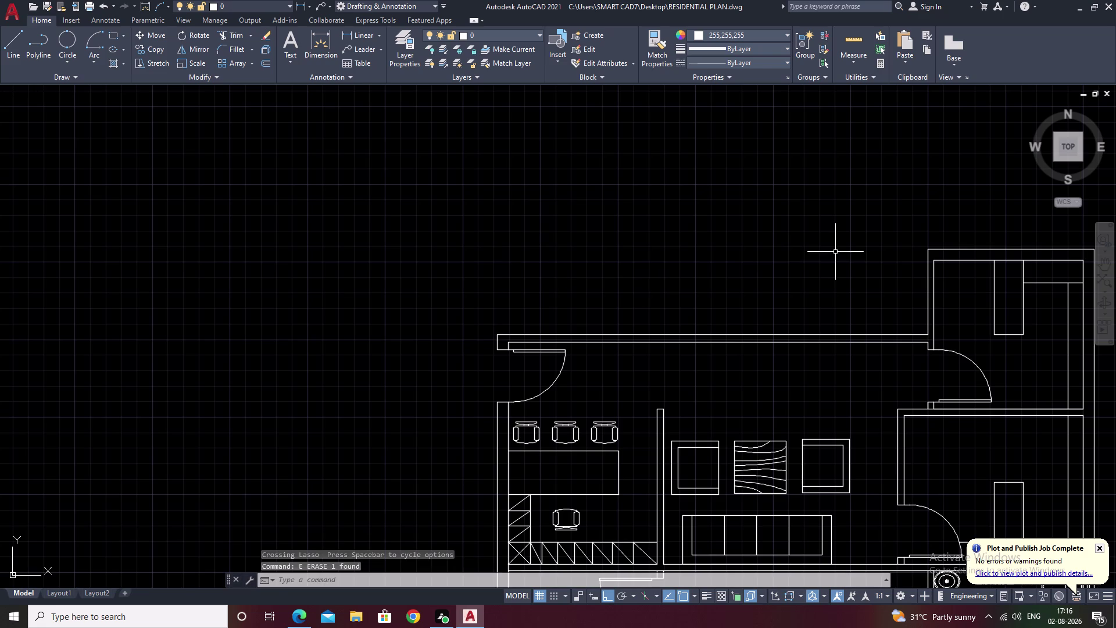
middle_drag(835, 252, 583, 265)
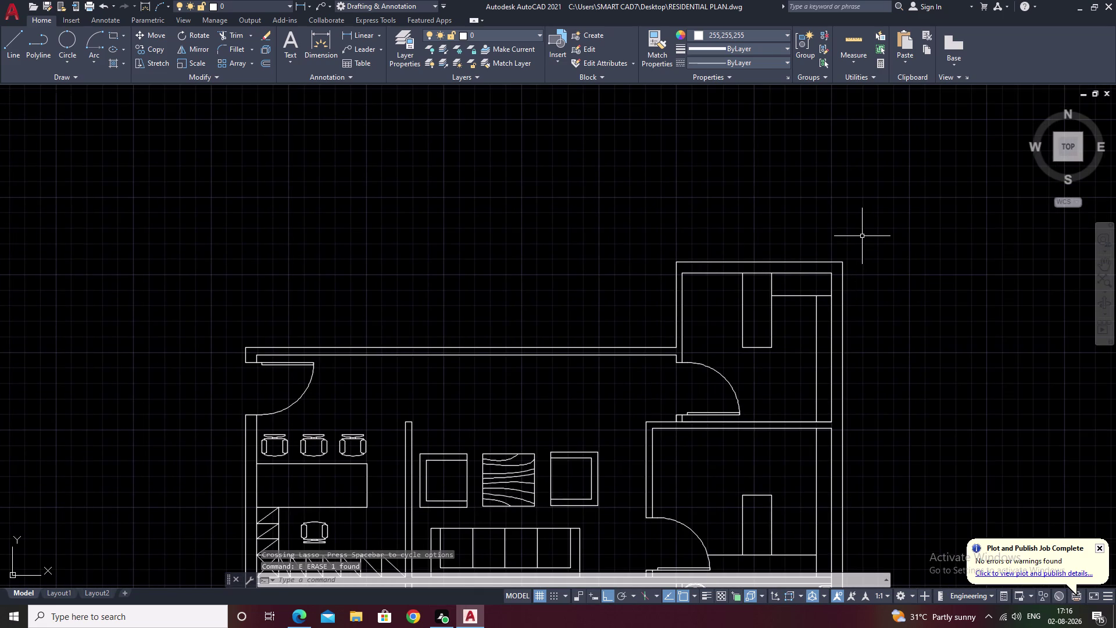
text(l)
key(space)
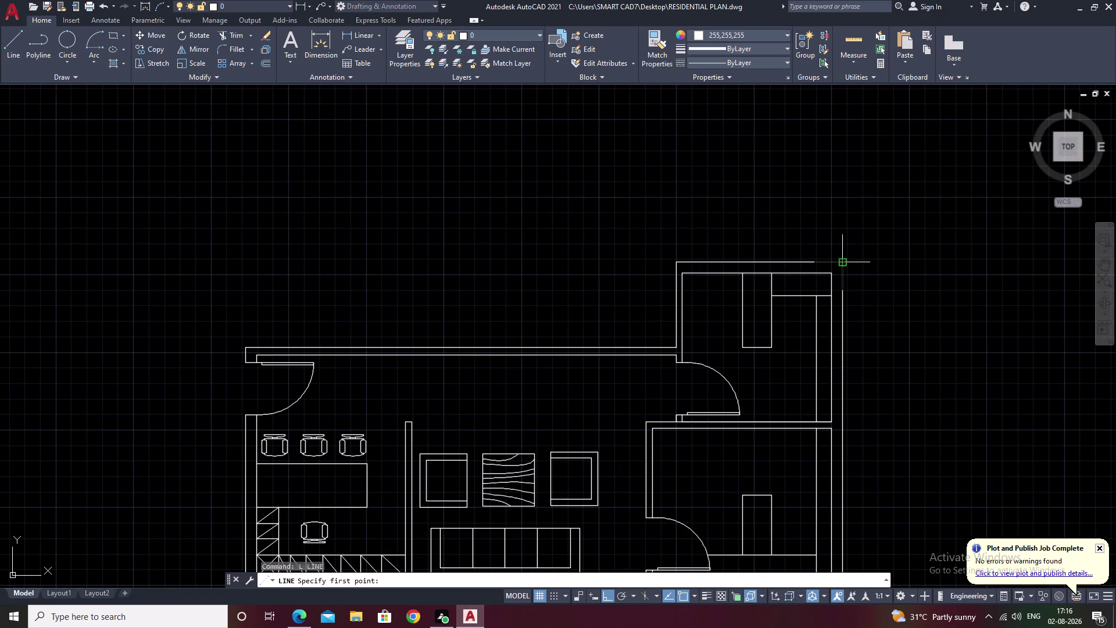
click(843, 261)
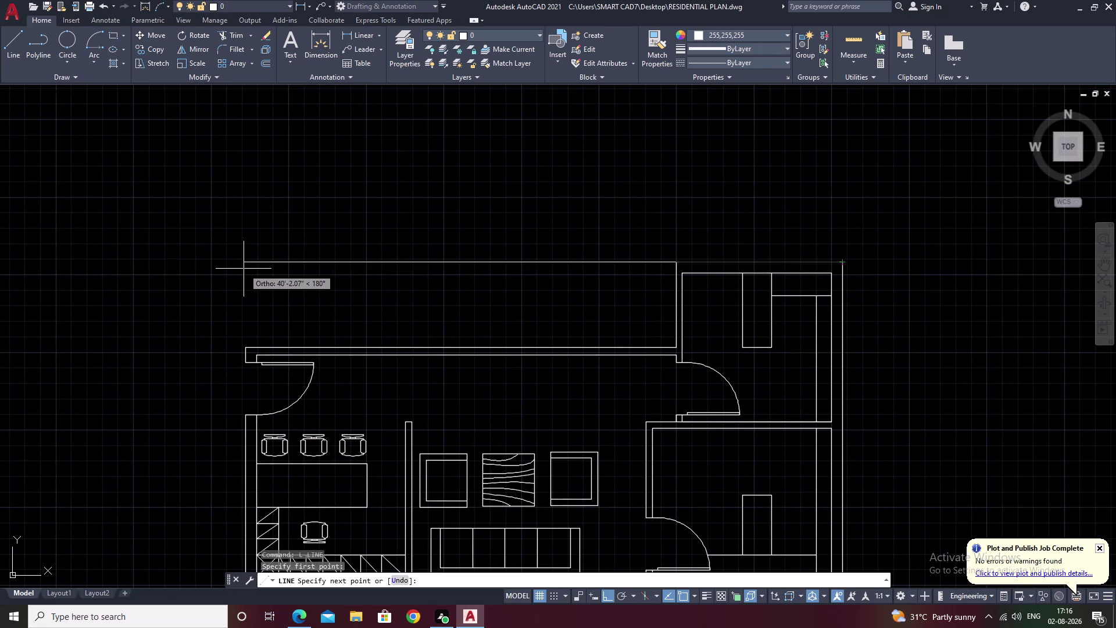
click(243, 262)
key(Escape)
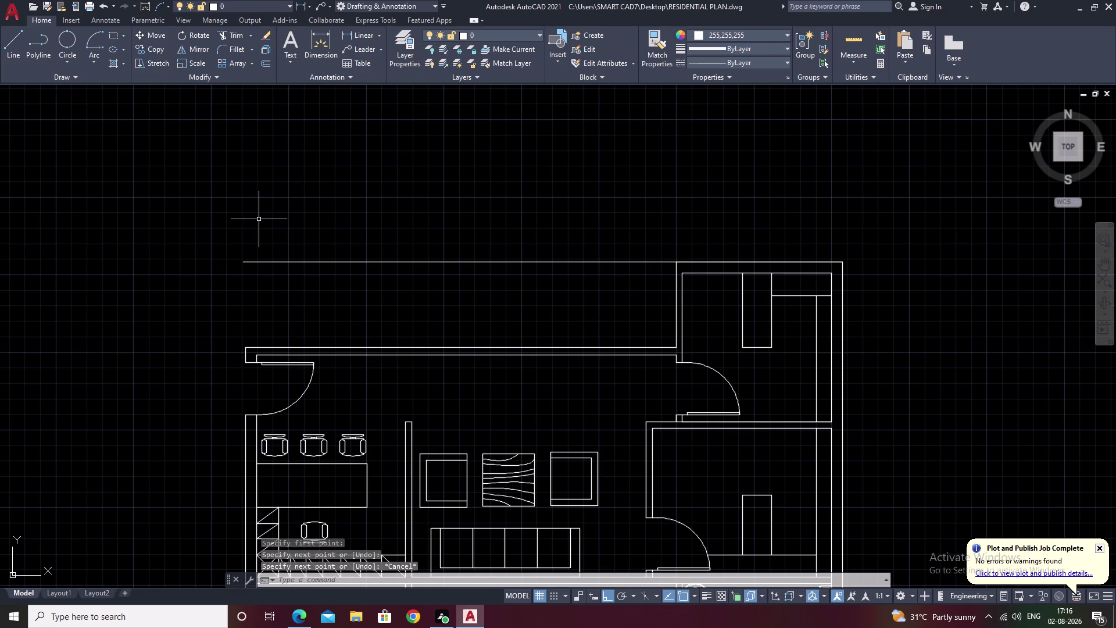
key(ctrl+z)
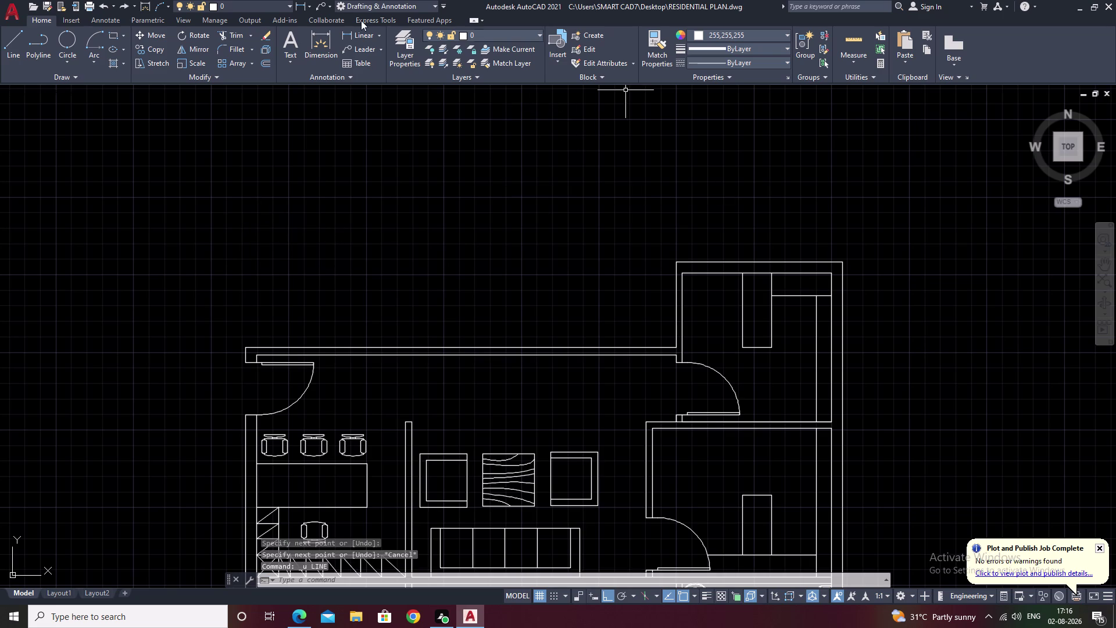
click(350, 38)
click(843, 259)
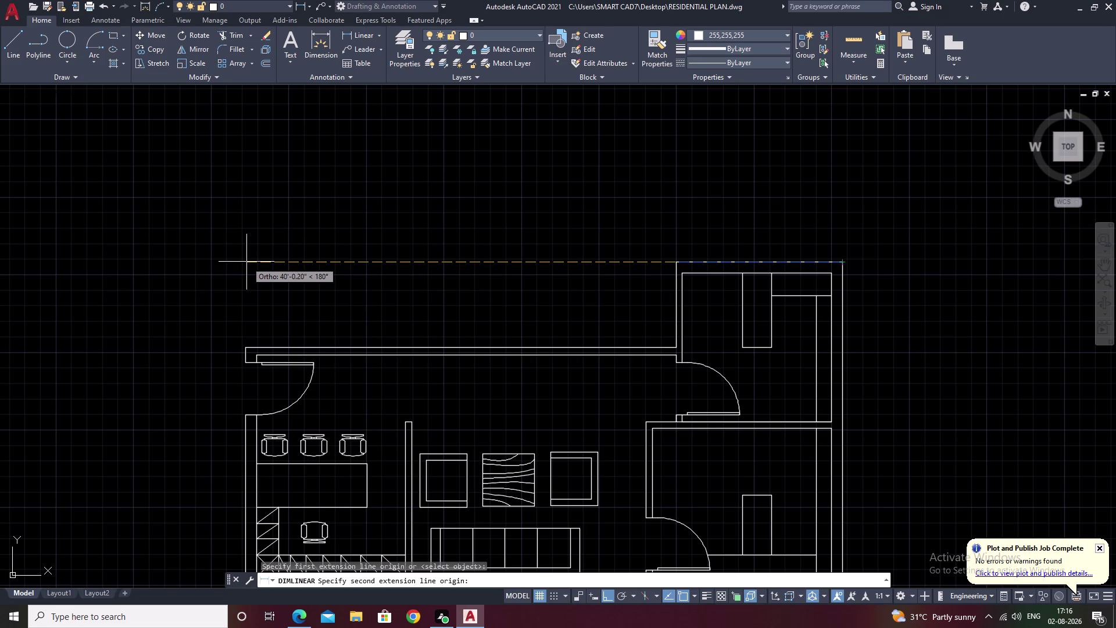
click(246, 262)
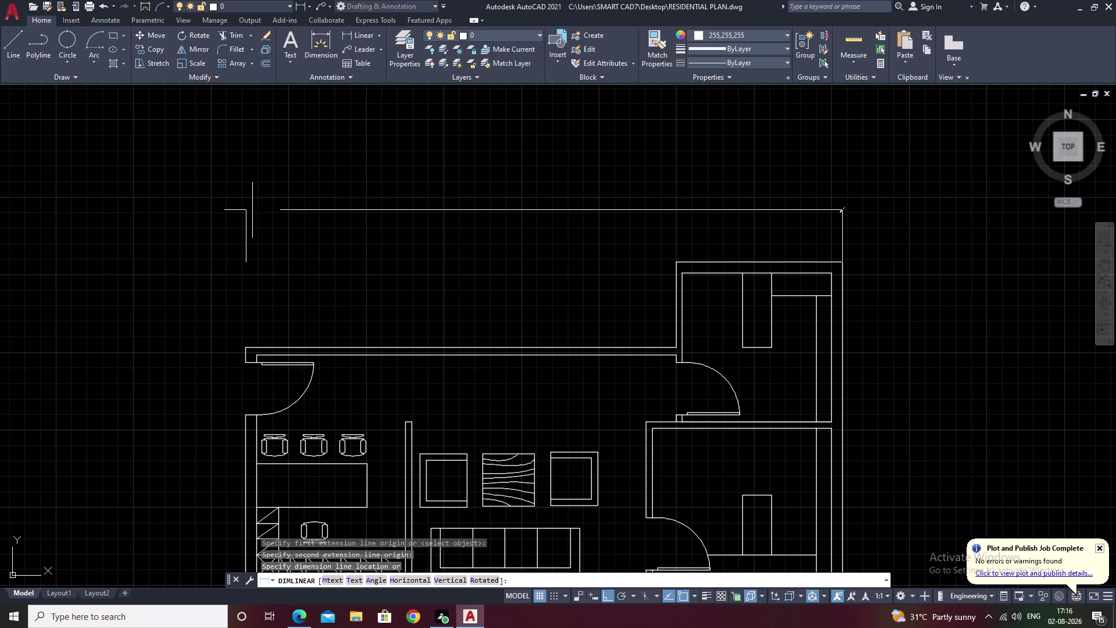
key(Escape)
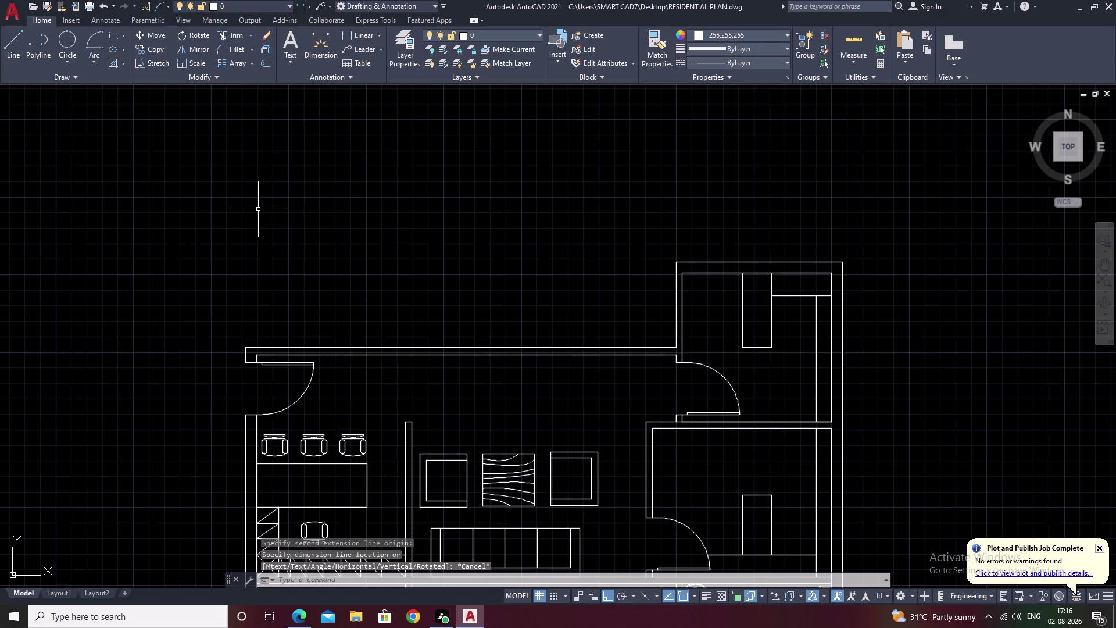